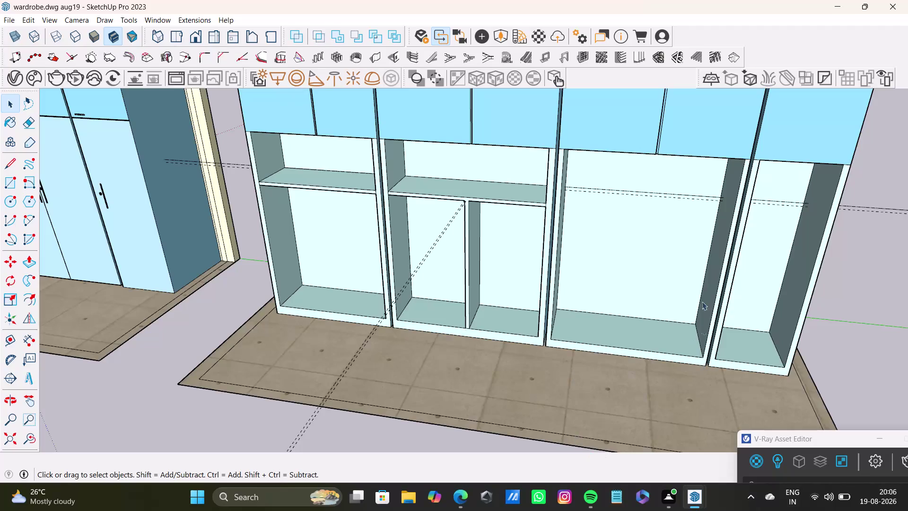
Orbit to the middle shelf and try a guide across the shelf depth.
scroll(down, 3)
middle_drag(449, 263, 451, 262)
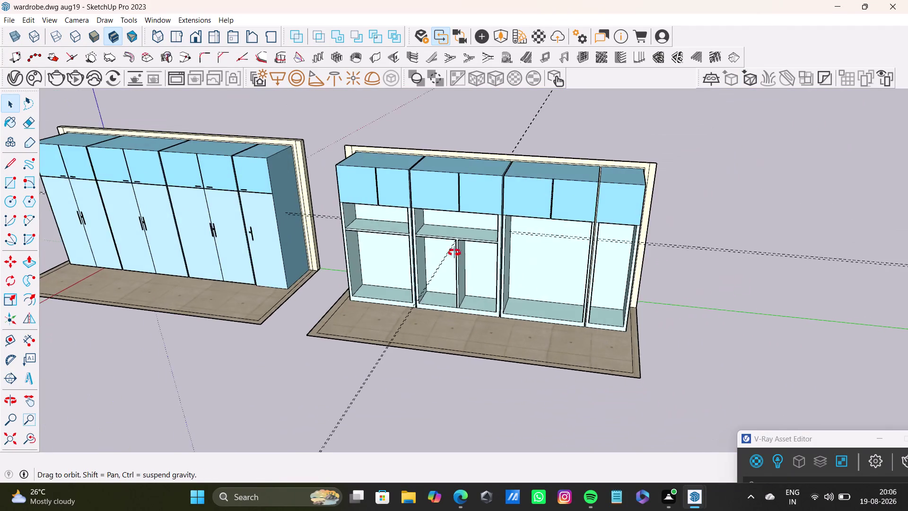
middle_drag(451, 261, 492, 161)
scroll(up, 3)
middle_drag(464, 217, 429, 356)
scroll(up, 3)
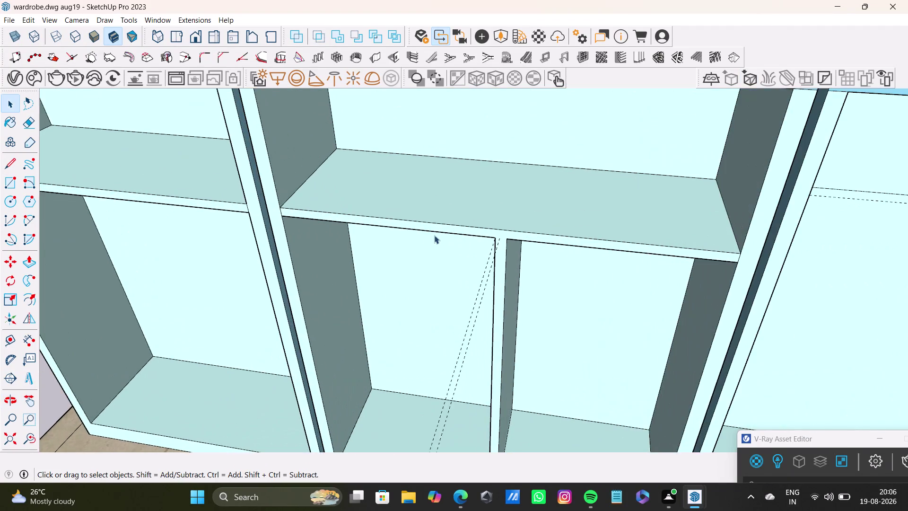
middle_drag(484, 255, 462, 276)
scroll(up, 3)
middle_drag(502, 290, 480, 282)
click(9, 341)
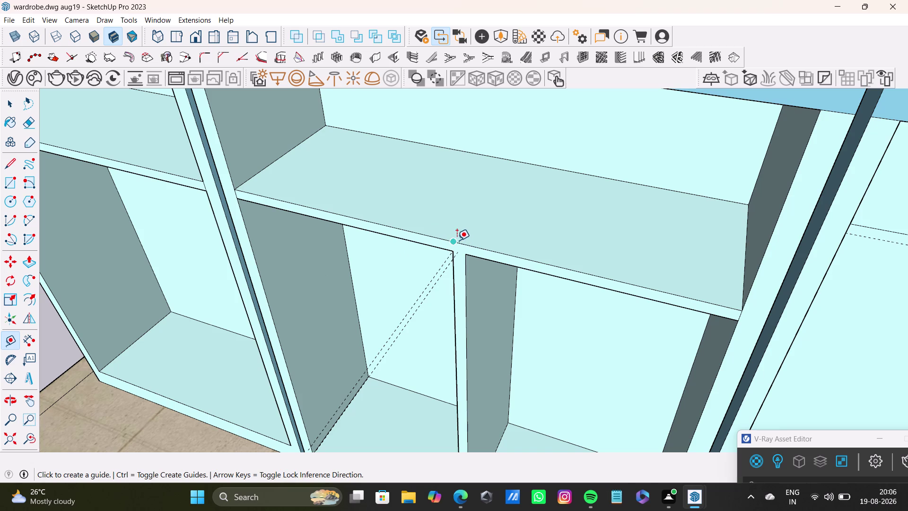
click(455, 240)
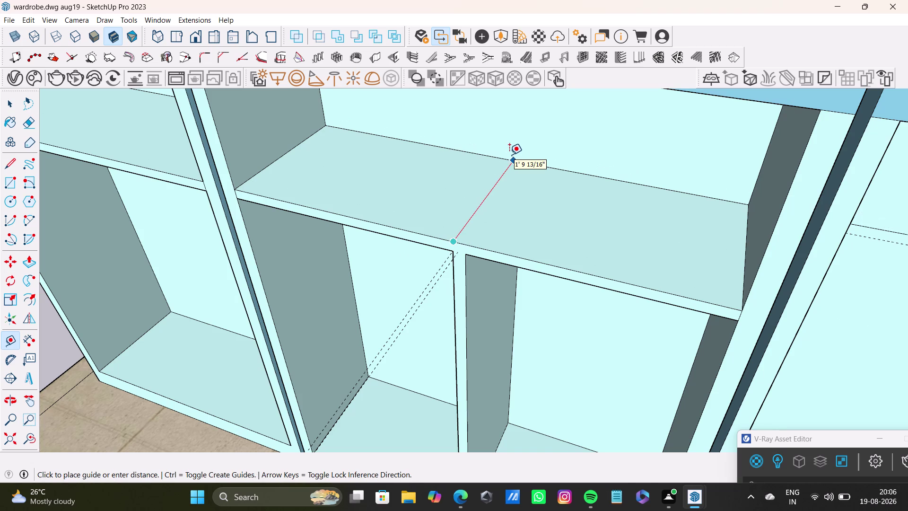
click(509, 155)
middle_drag(471, 276, 447, 166)
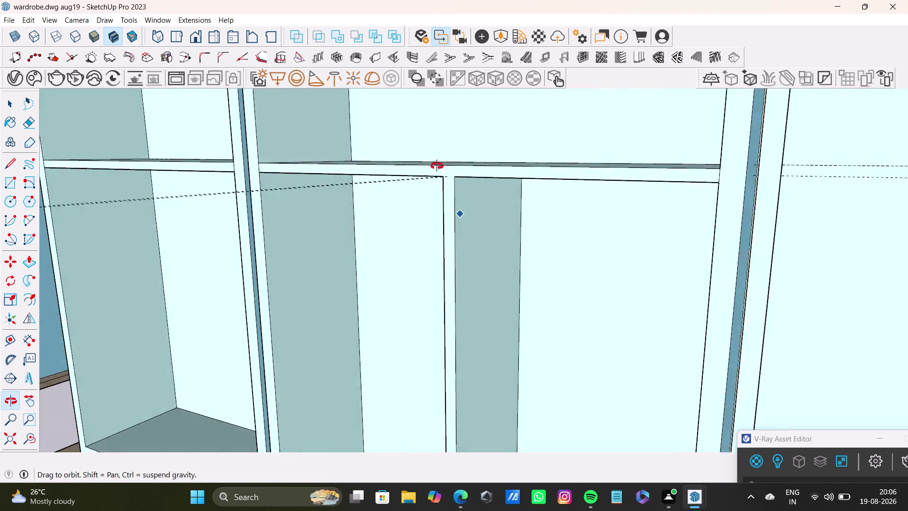
middle_drag(447, 166, 433, 235)
key(space)
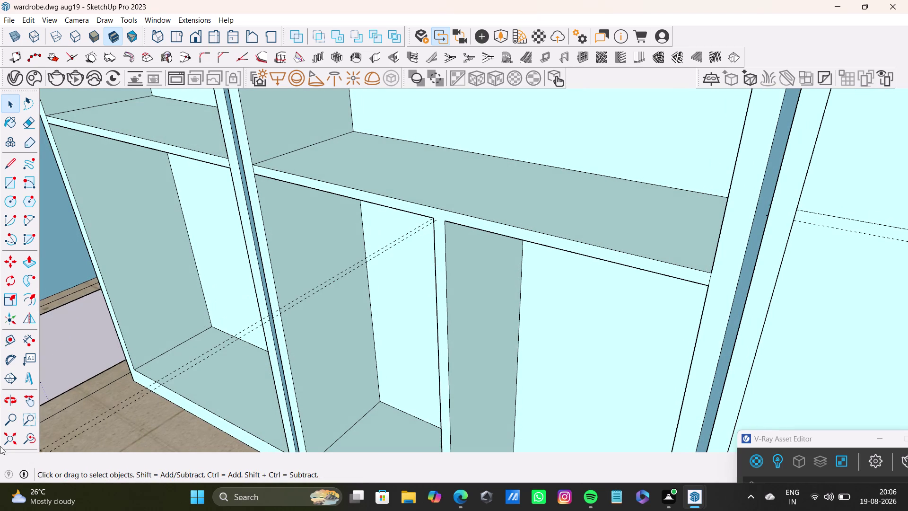
click(14, 337)
Inspect the divider-shelf joint and place a guide from the shelf edge midpoint.
scroll(up, 3)
middle_drag(477, 240, 507, 227)
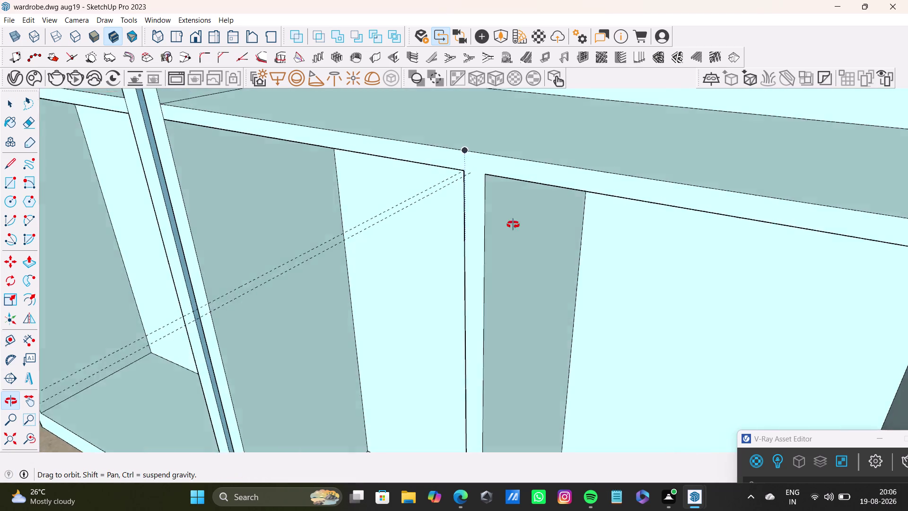
middle_drag(506, 227, 546, 363)
scroll(down, 3)
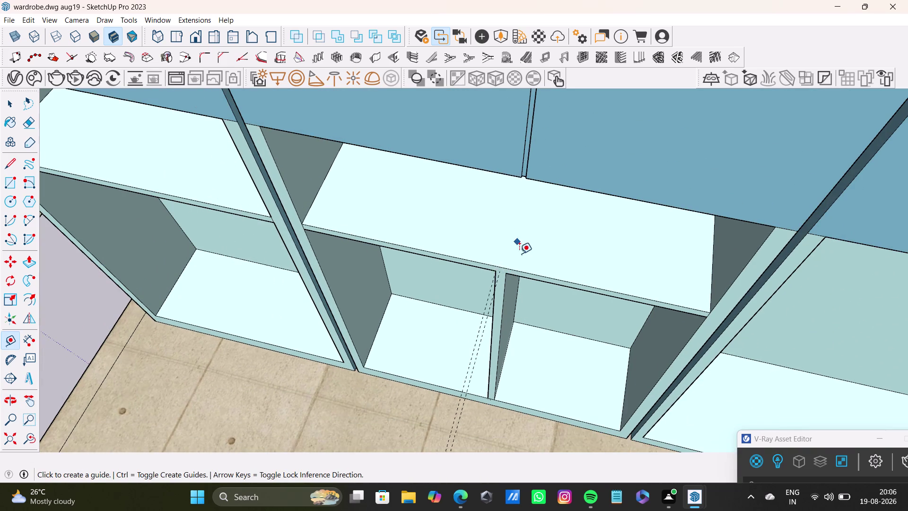
middle_drag(520, 254, 509, 163)
middle_drag(508, 163, 467, 161)
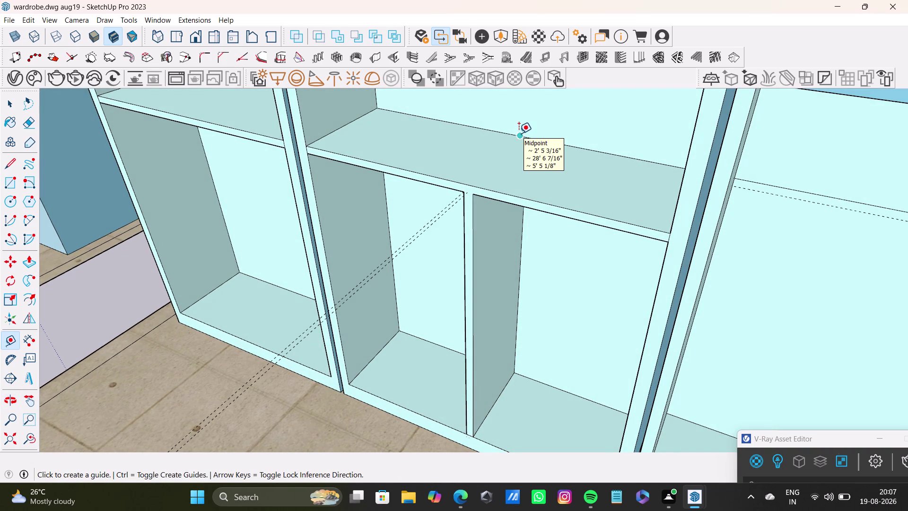
click(519, 133)
click(470, 187)
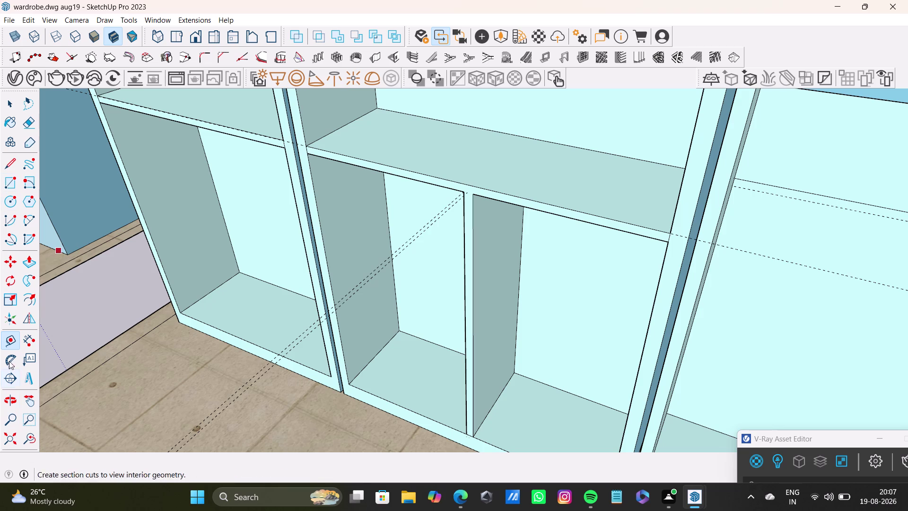
click(9, 342)
scroll(up, 3)
click(456, 186)
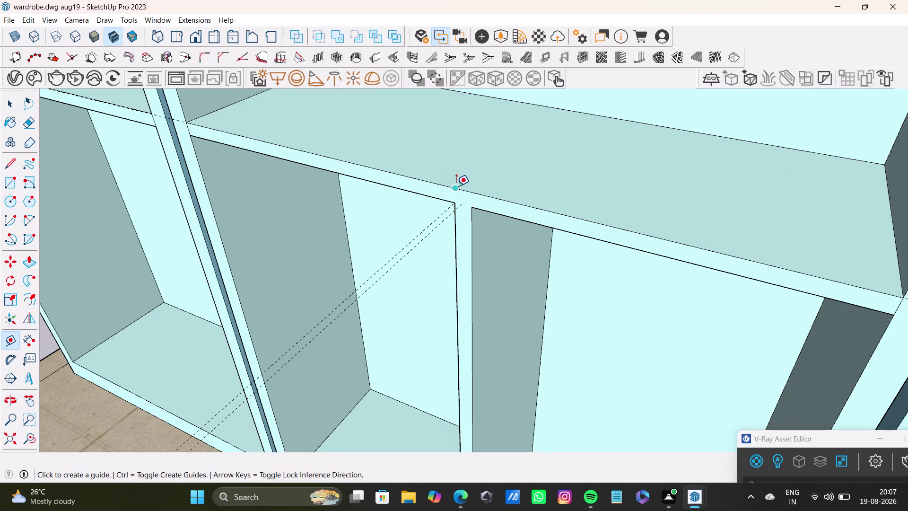
click(530, 102)
key(space)
scroll(down, 3)
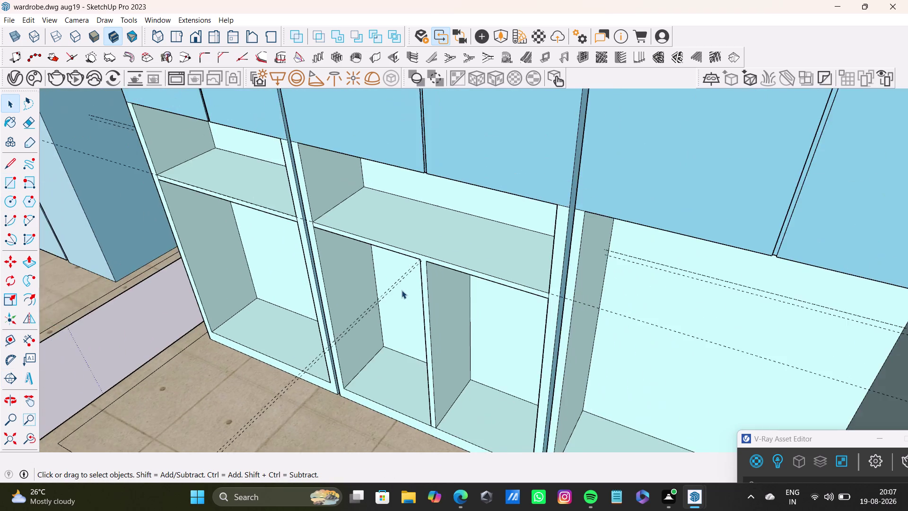
Draw a line from the divider's top across the shelf to its back edge.
middle_drag(410, 294, 514, 329)
scroll(up, 3)
middle_drag(505, 291, 445, 223)
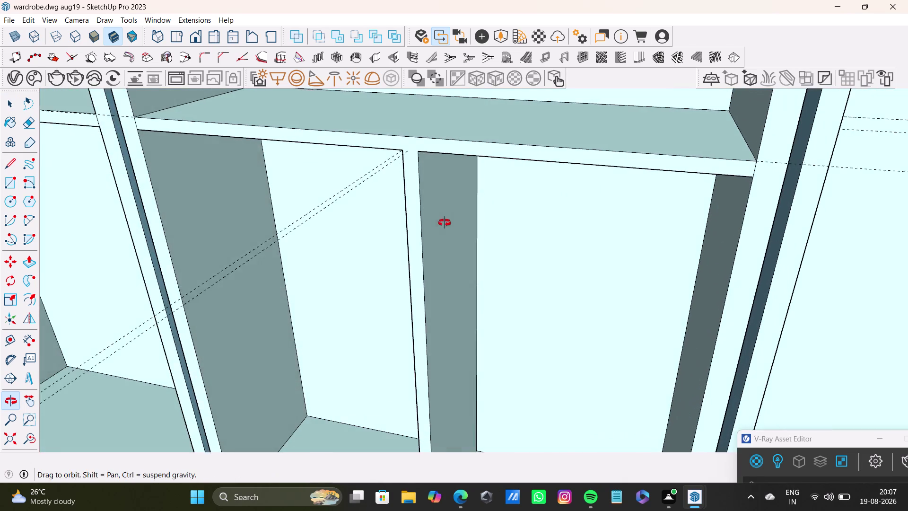
middle_drag(445, 223, 422, 227)
scroll(down, 3)
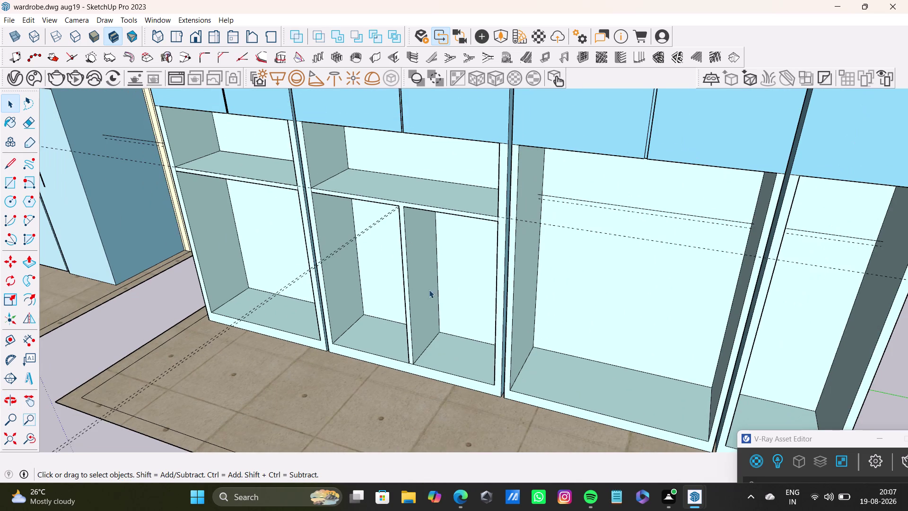
middle_drag(430, 290, 523, 290)
click(3, 162)
scroll(up, 3)
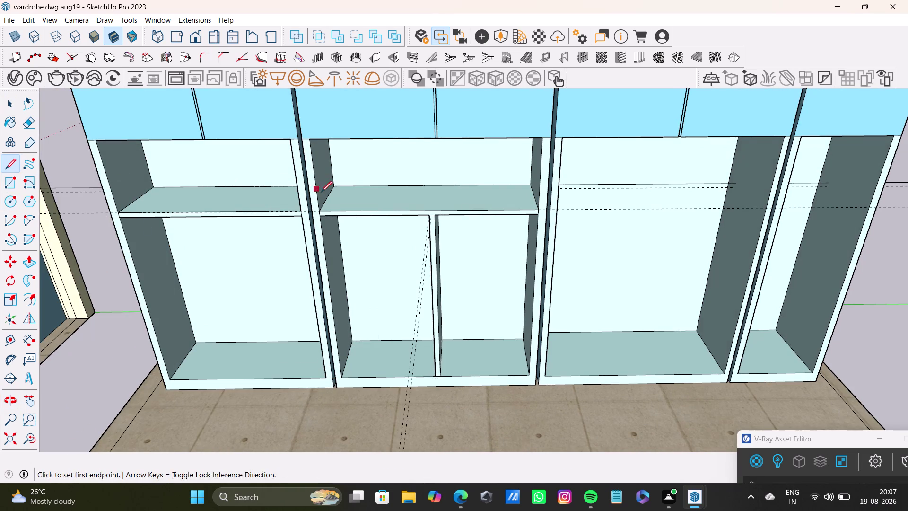
scroll(up, 3)
middle_drag(491, 236, 457, 294)
scroll(up, 3)
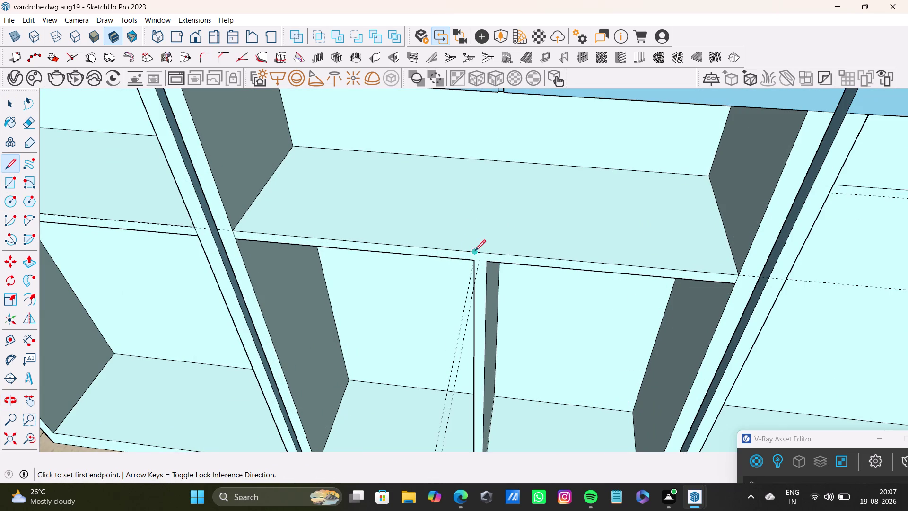
click(475, 251)
click(491, 158)
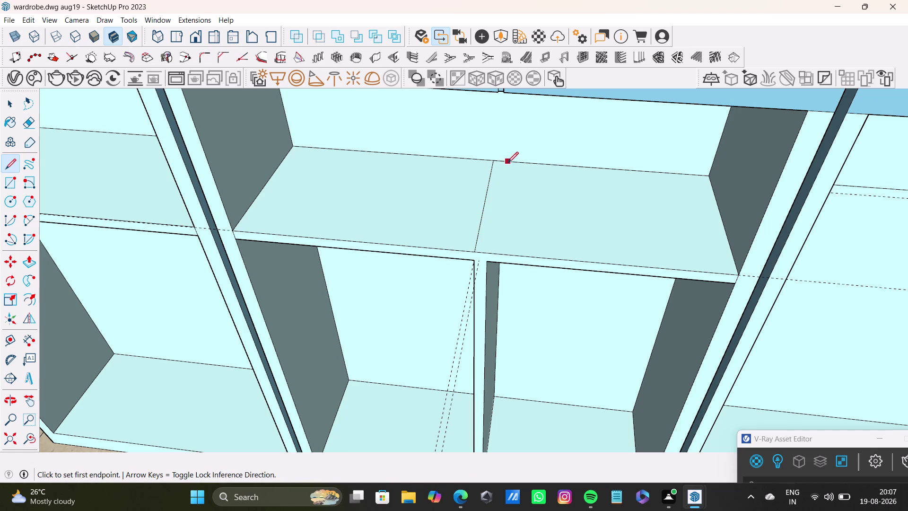
click(506, 161)
click(485, 258)
key(ctrl+z)
key(z)
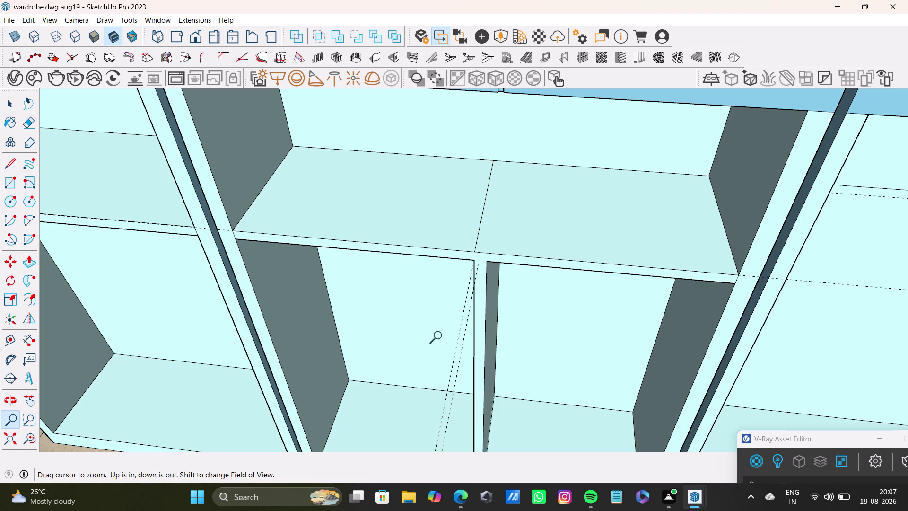
scroll(down, 3)
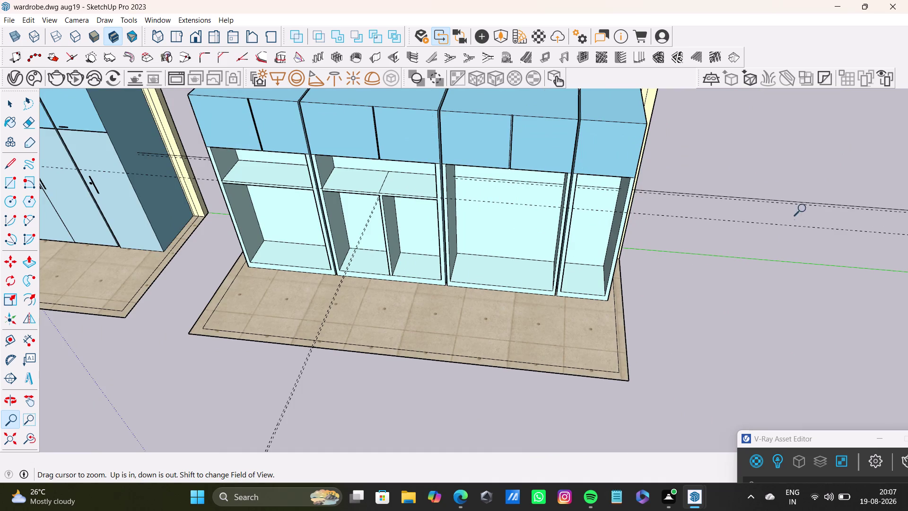
key(space)
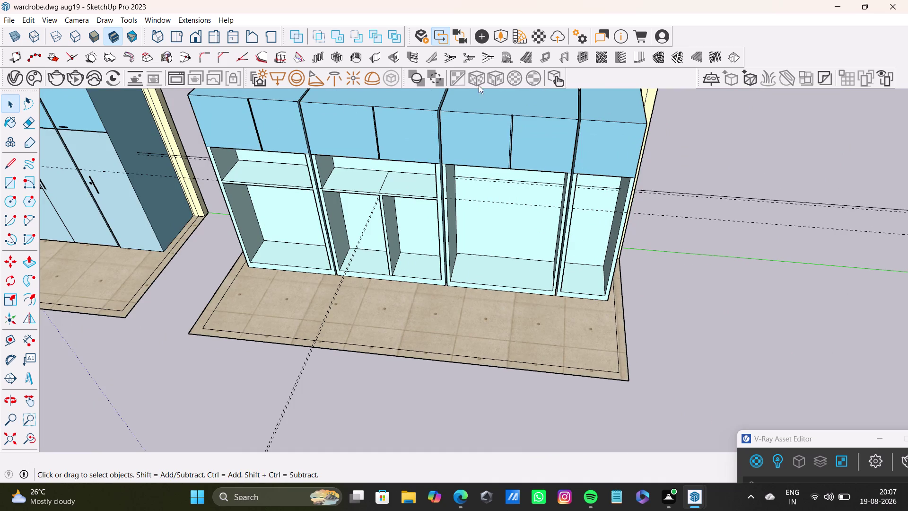
Place guides along the new shelf line and parallel to the shelf front.
click(12, 340)
scroll(up, 3)
scroll(up, 3)
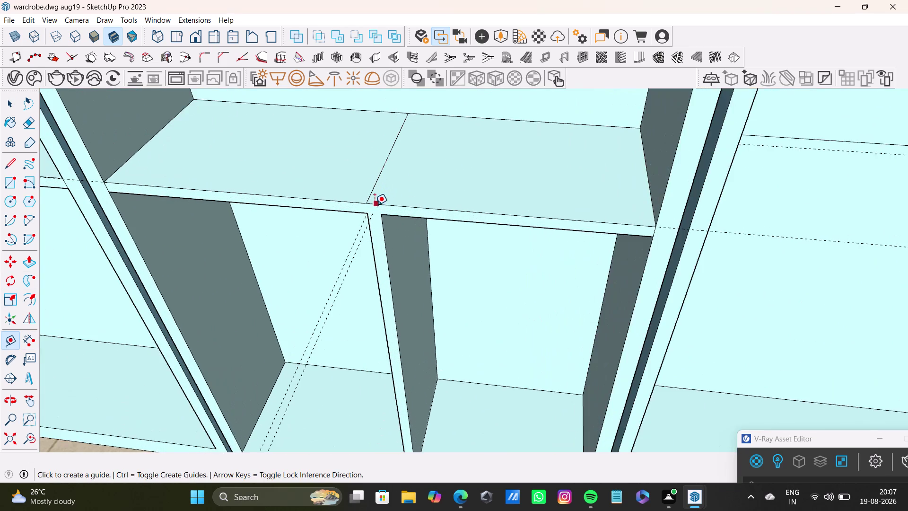
scroll(up, 3)
click(378, 203)
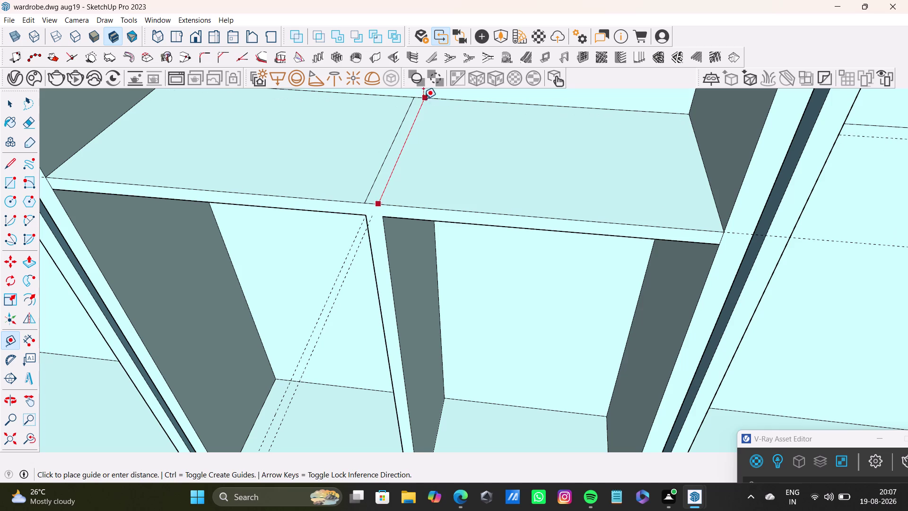
click(424, 98)
click(425, 98)
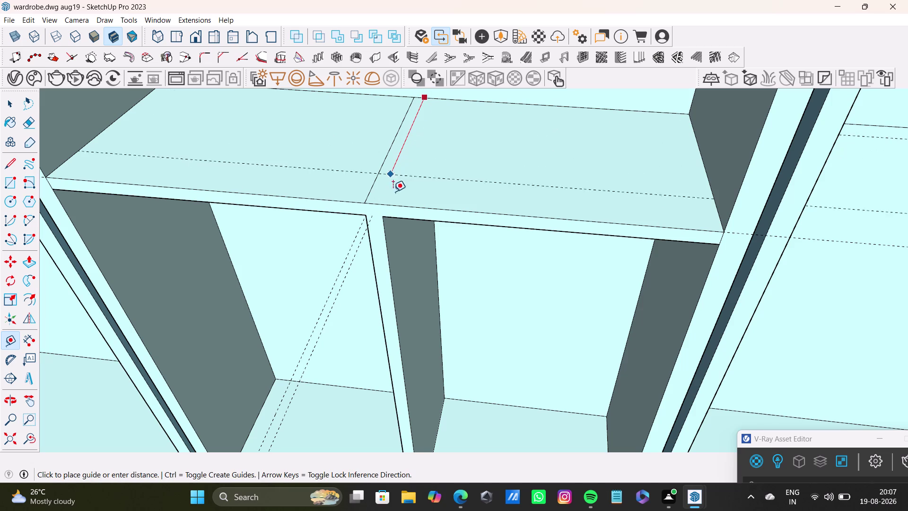
click(387, 206)
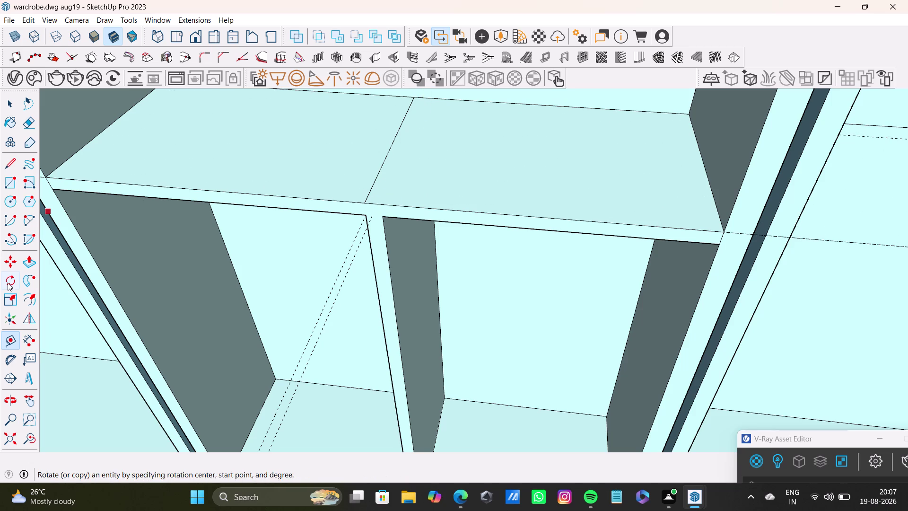
key(space)
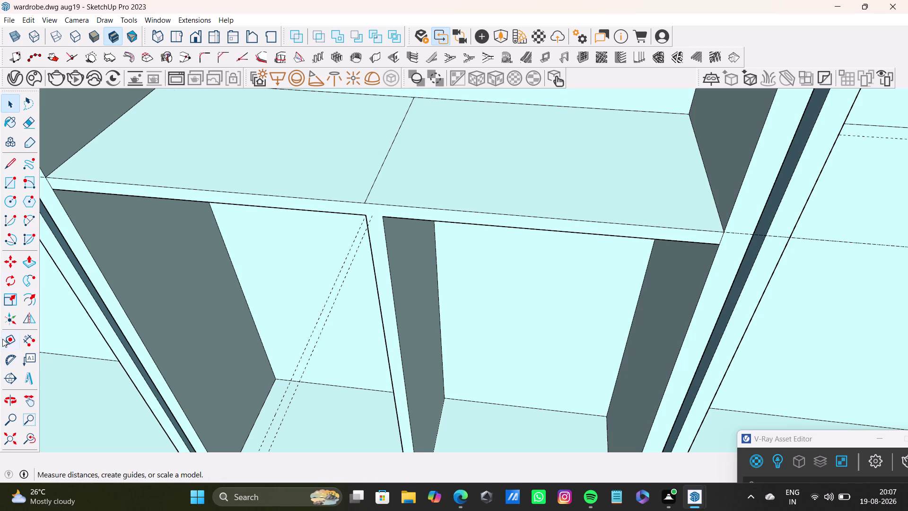
click(11, 338)
scroll(up, 3)
scroll(up, 3)
click(374, 178)
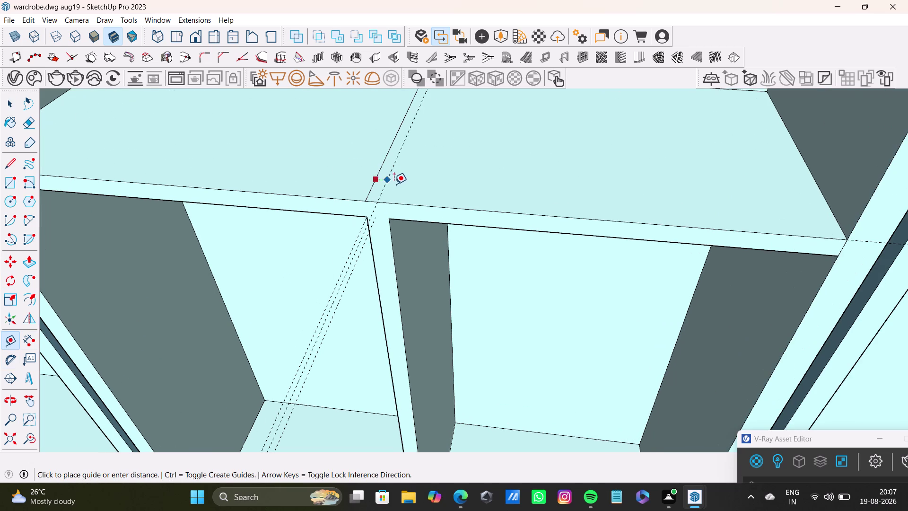
click(397, 186)
scroll(down, 3)
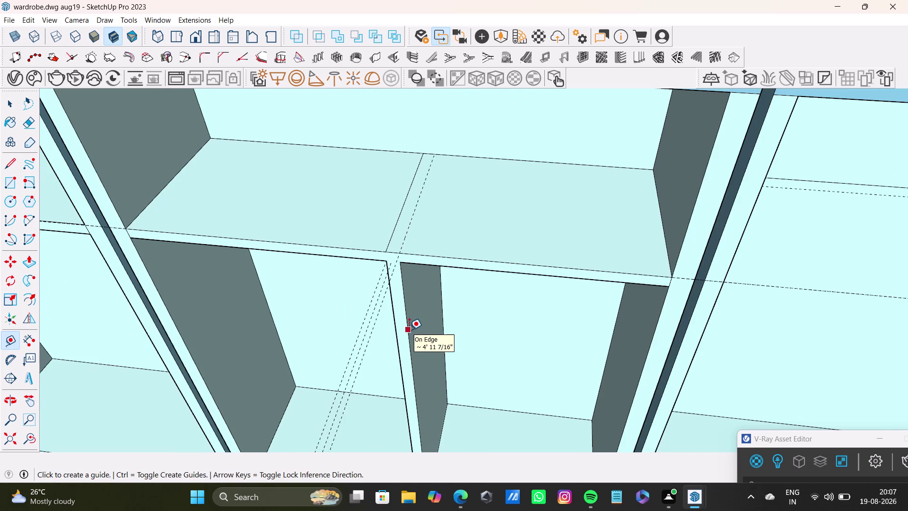
key(space)
Start the second parallel line across the shelf top.
click(8, 167)
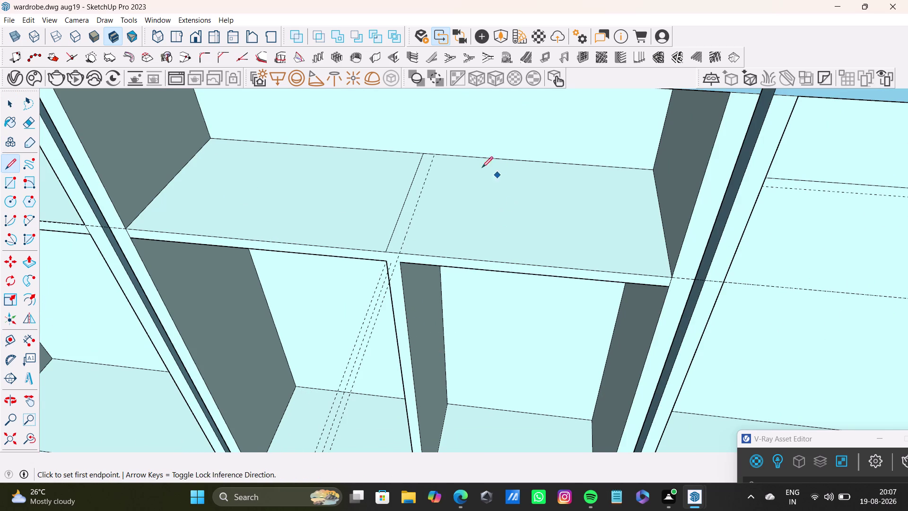
scroll(up, 3)
click(418, 144)
click(343, 339)
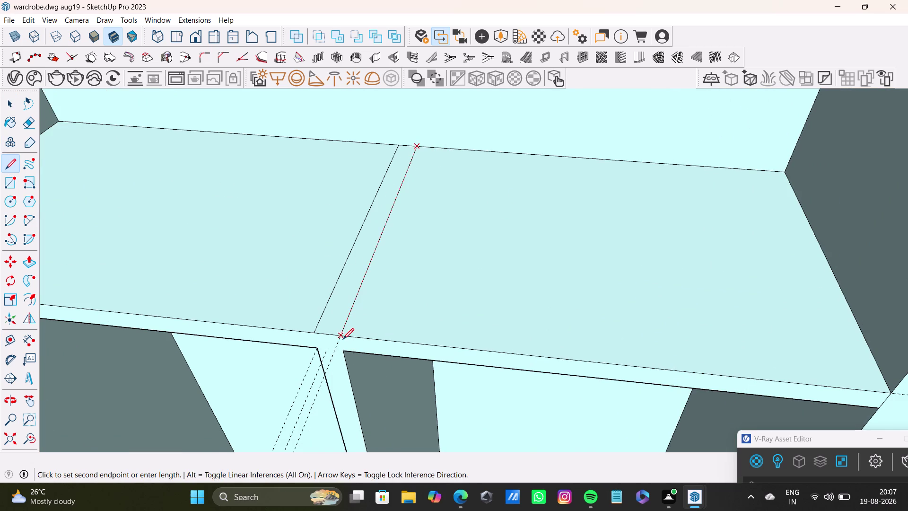
scroll(down, 3)
middle_drag(429, 374, 436, 266)
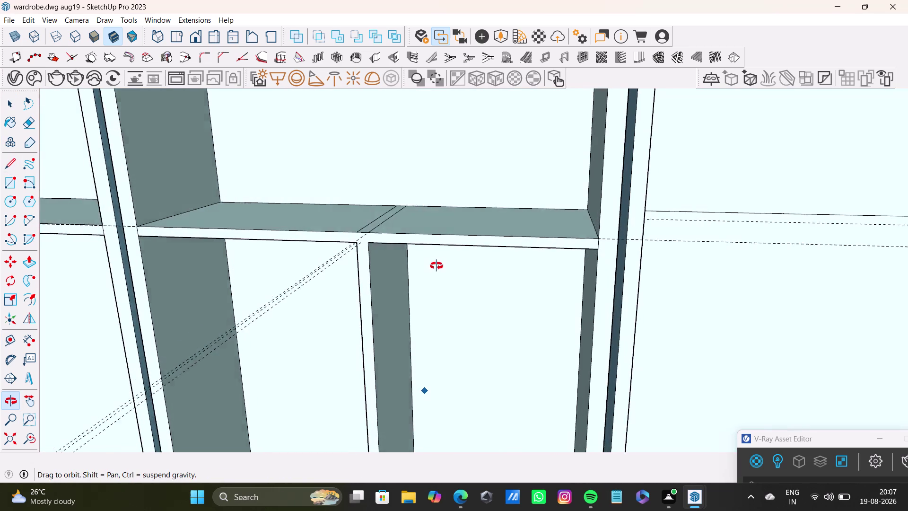
middle_drag(436, 266, 443, 270)
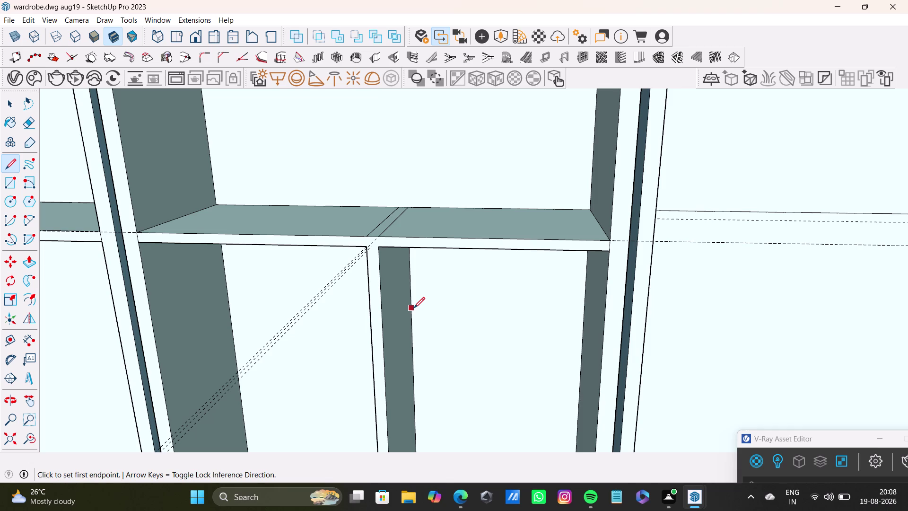
middle_drag(485, 310, 436, 412)
click(5, 341)
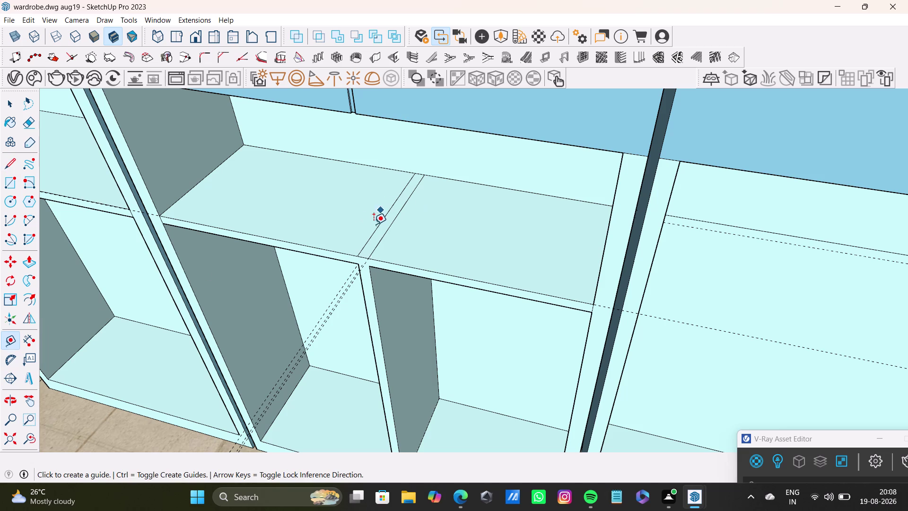
key(space)
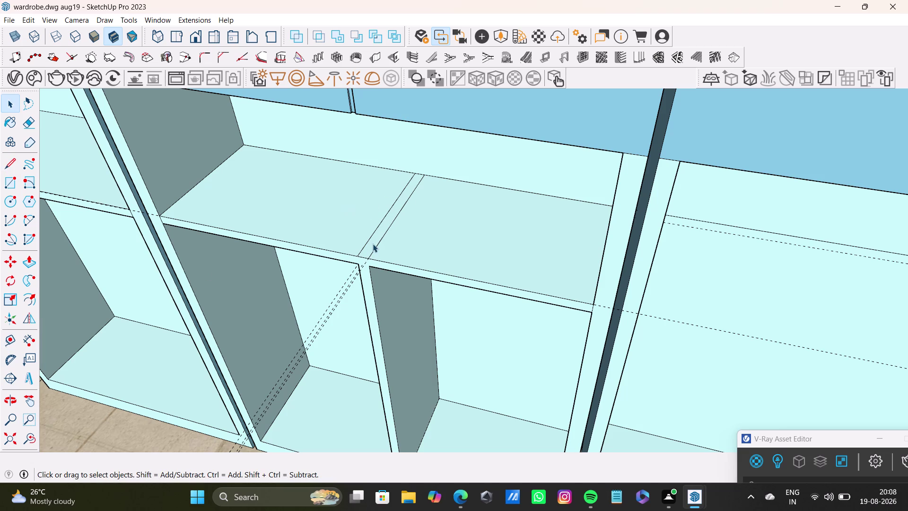
Push/Pull the marked strip up into a divider reaching the compartment top.
click(373, 244)
key(p)
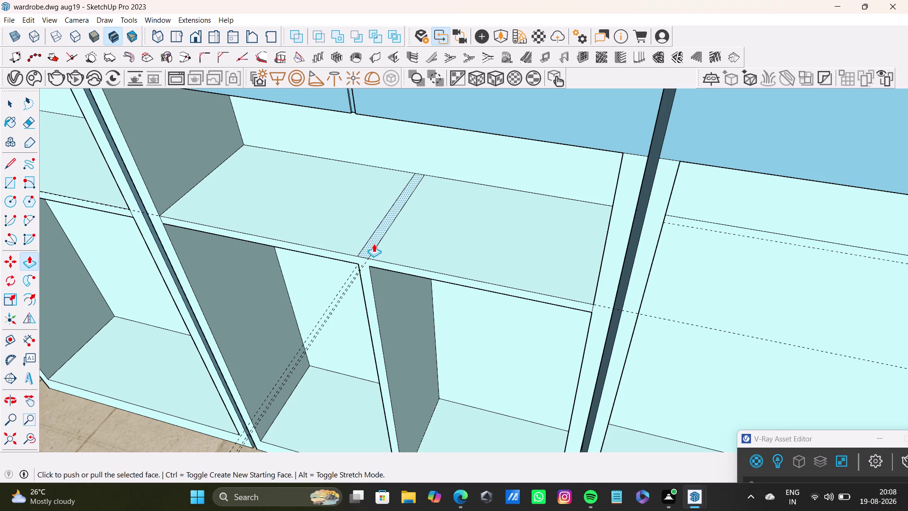
drag(375, 237, 342, 112)
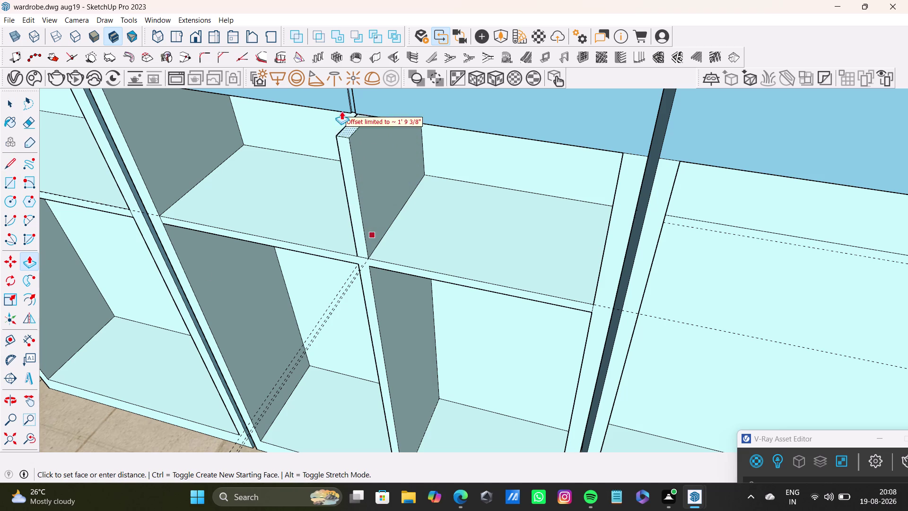
drag(343, 111, 335, 93)
middle_drag(348, 265, 417, 234)
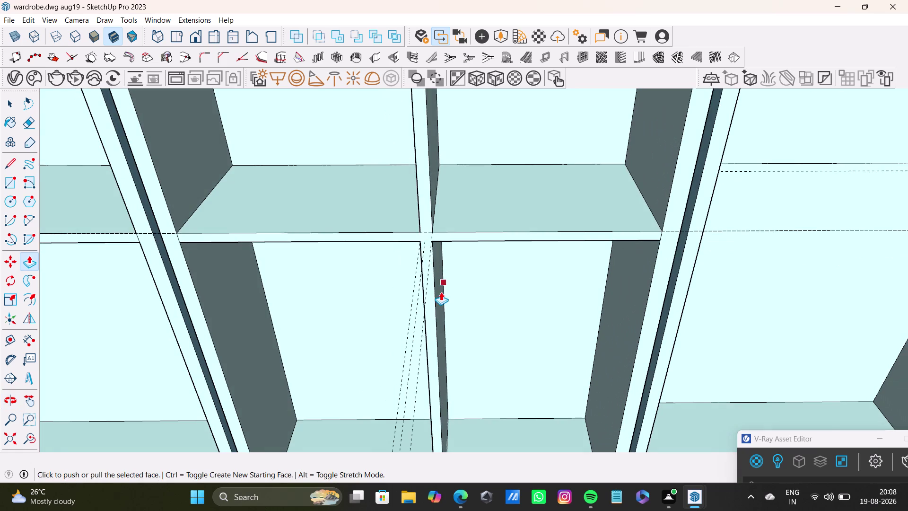
scroll(down, 3)
middle_drag(446, 298, 428, 202)
scroll(up, 3)
middle_drag(439, 228, 379, 214)
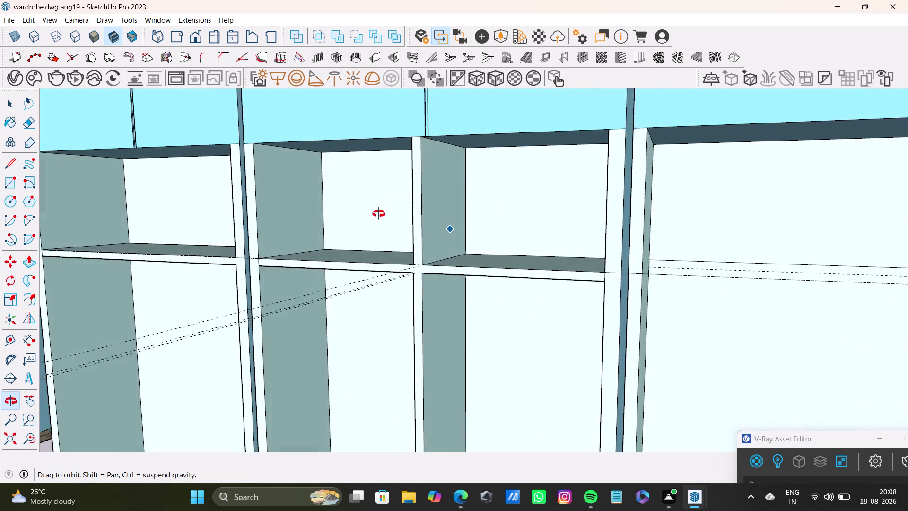
middle_drag(379, 214, 496, 253)
middle_drag(423, 246, 465, 249)
Select the divider's front face and try adjusting its depth, undoing the attempt.
key(space)
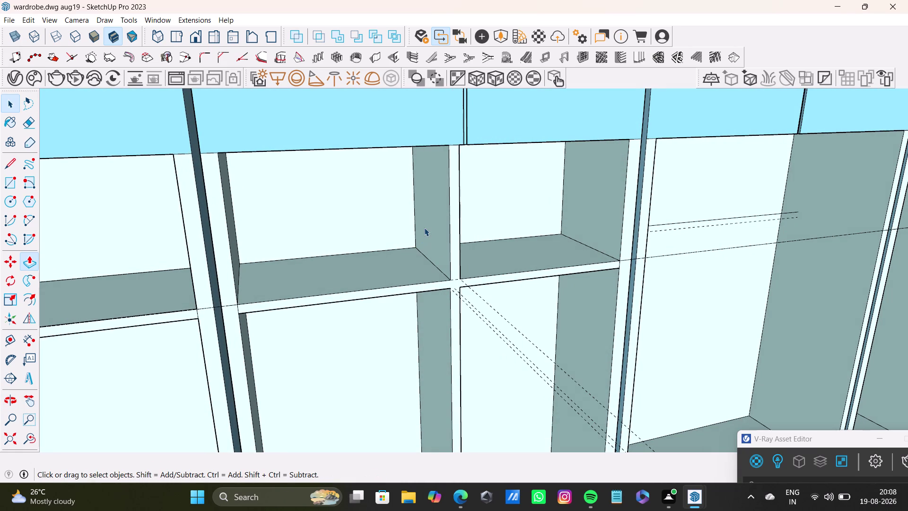
scroll(down, 3)
drag(427, 225, 439, 222)
click(430, 224)
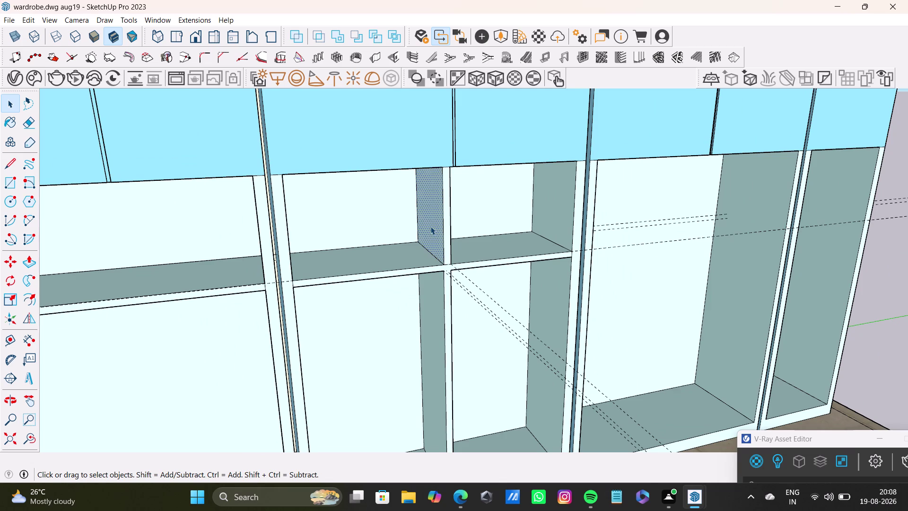
key(p)
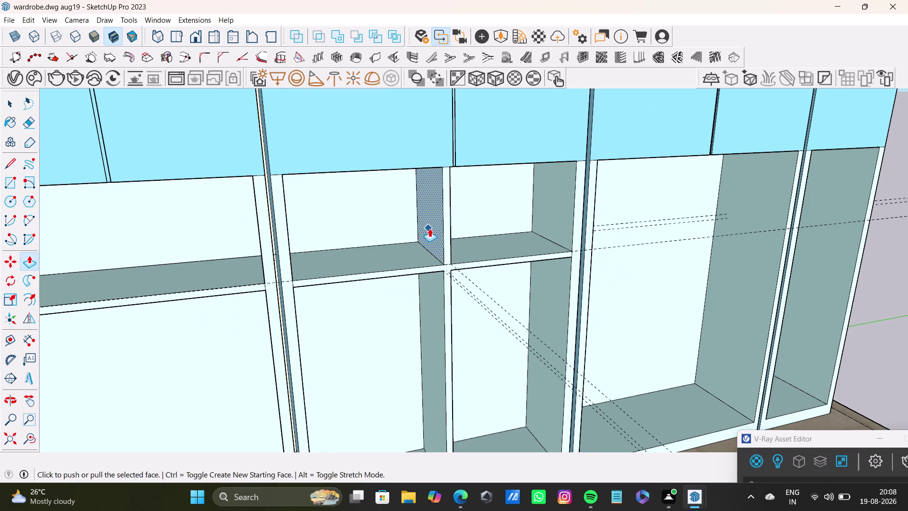
drag(434, 229, 425, 229)
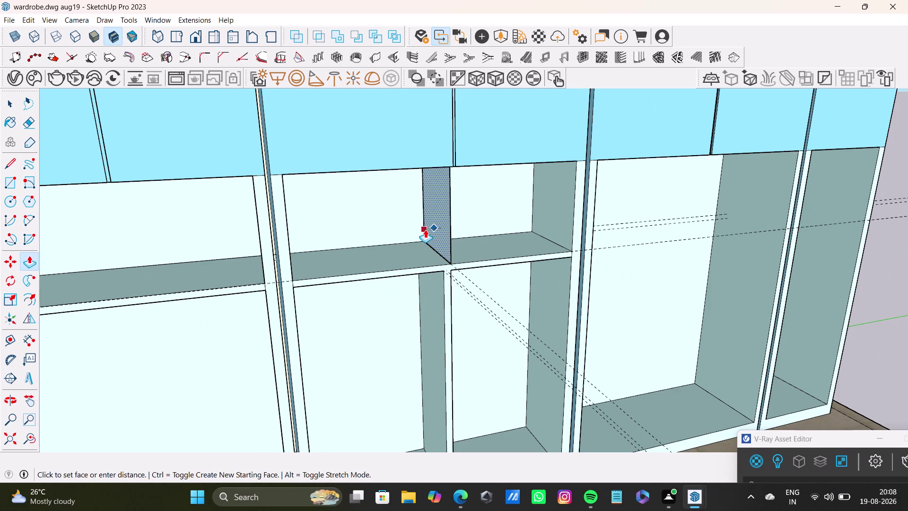
drag(425, 229, 425, 233)
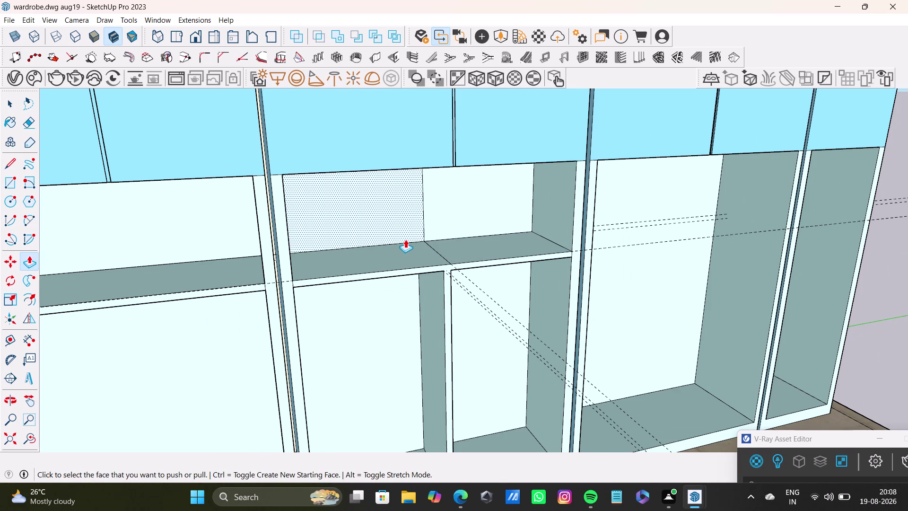
key(ctrl+z)
Push the divider front flush with the shelf edge, cabinet front and top edge.
drag(432, 213, 430, 213)
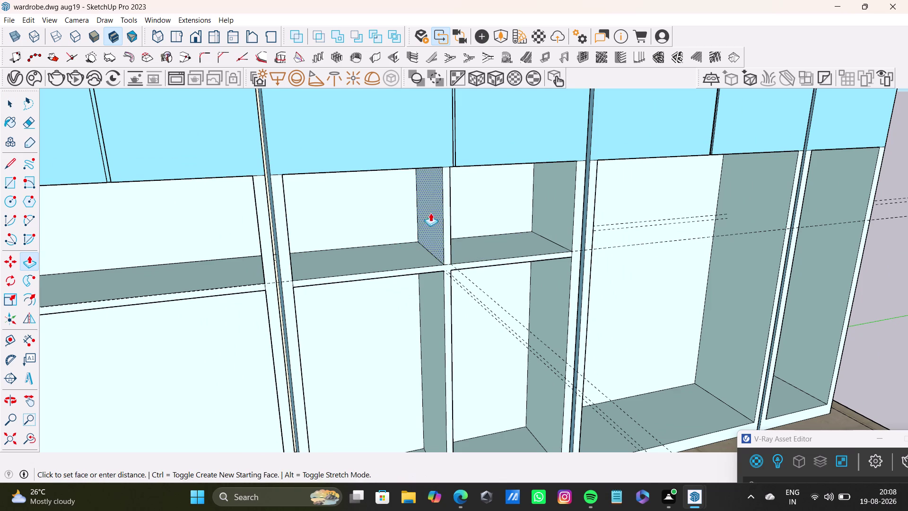
drag(430, 213, 421, 215)
middle_drag(521, 259, 407, 256)
drag(416, 204, 432, 209)
drag(412, 201, 443, 216)
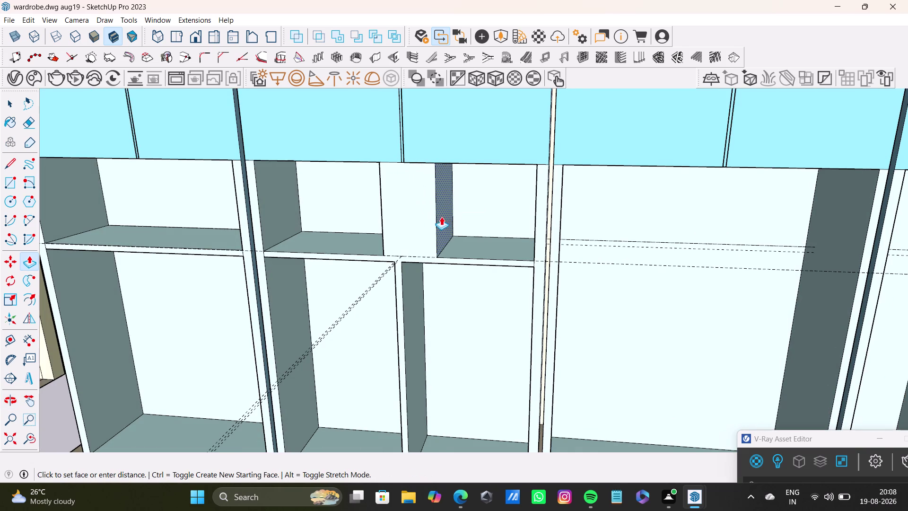
drag(443, 216, 416, 212)
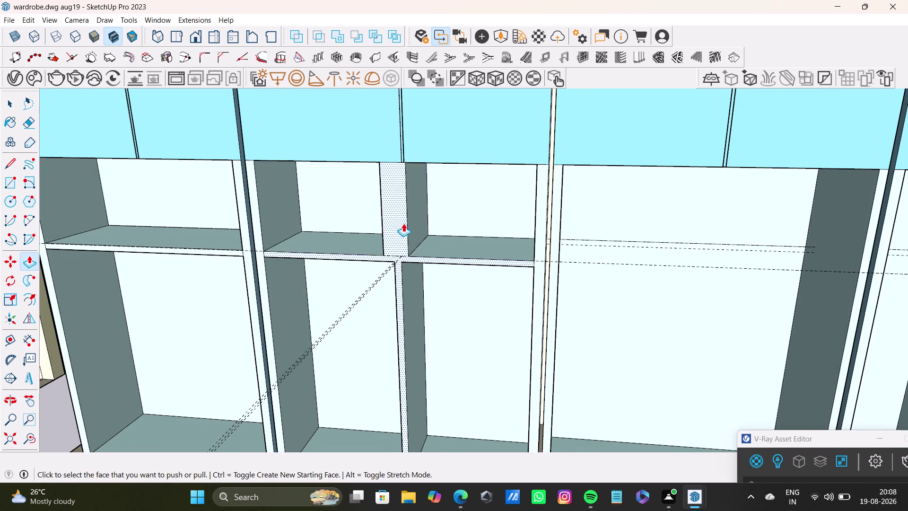
scroll(up, 3)
scroll(up, 3)
drag(414, 167, 408, 151)
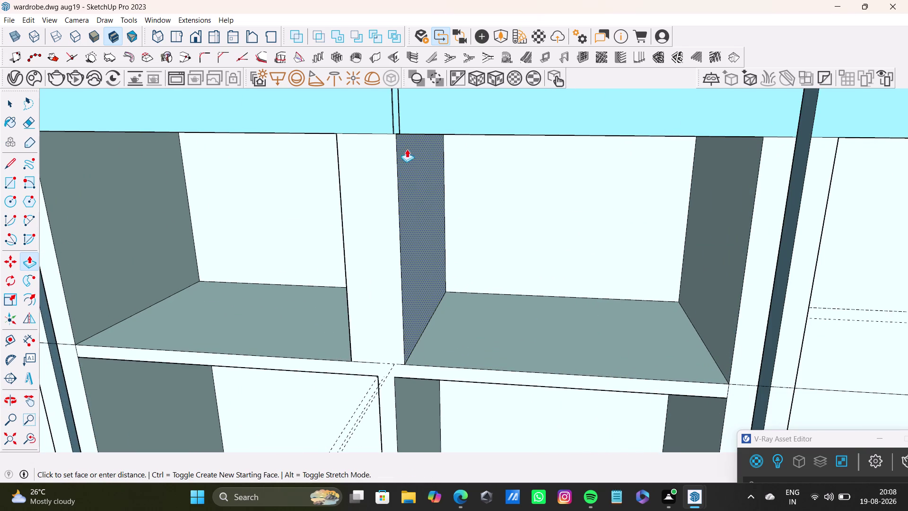
drag(407, 151, 408, 130)
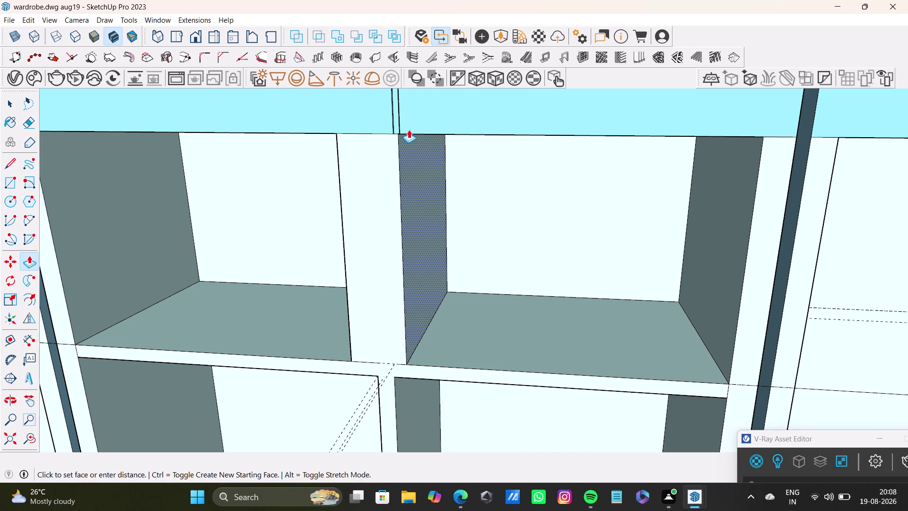
drag(409, 130, 410, 131)
Adjust the shelf face beside the divider and the lower panel's front face.
middle_drag(398, 236, 557, 251)
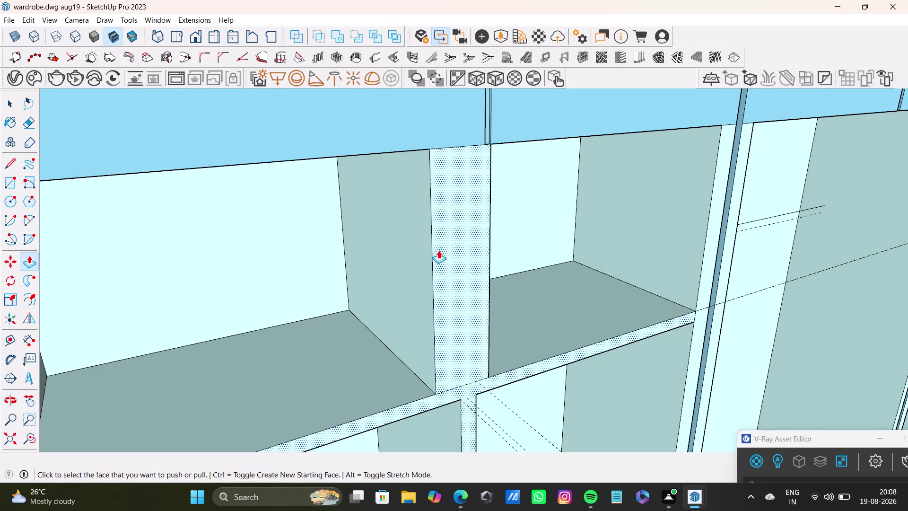
drag(415, 250, 465, 235)
scroll(down, 3)
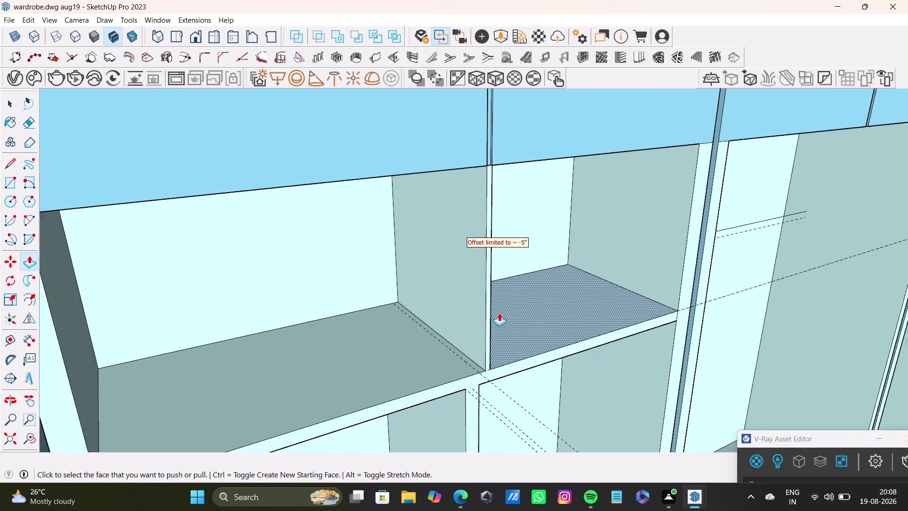
scroll(down, 3)
middle_drag(506, 325, 390, 319)
scroll(down, 3)
middle_drag(416, 358, 317, 323)
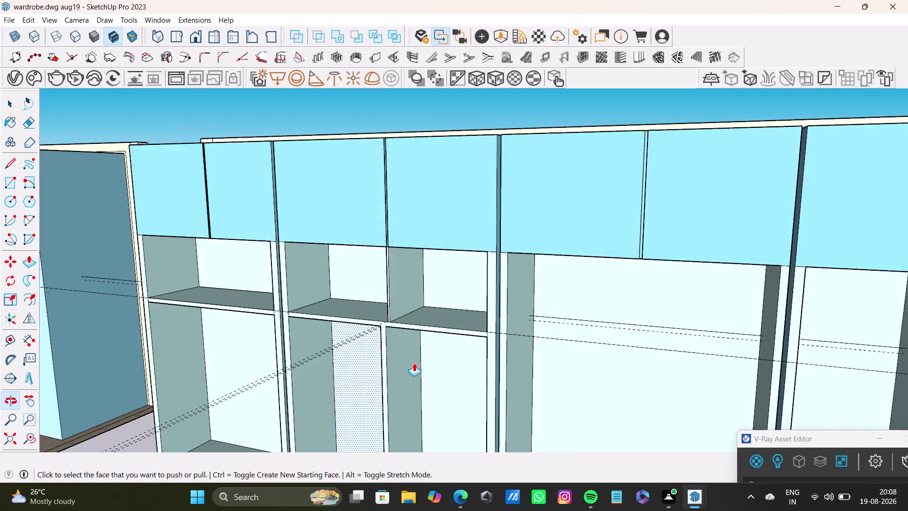
scroll(up, 3)
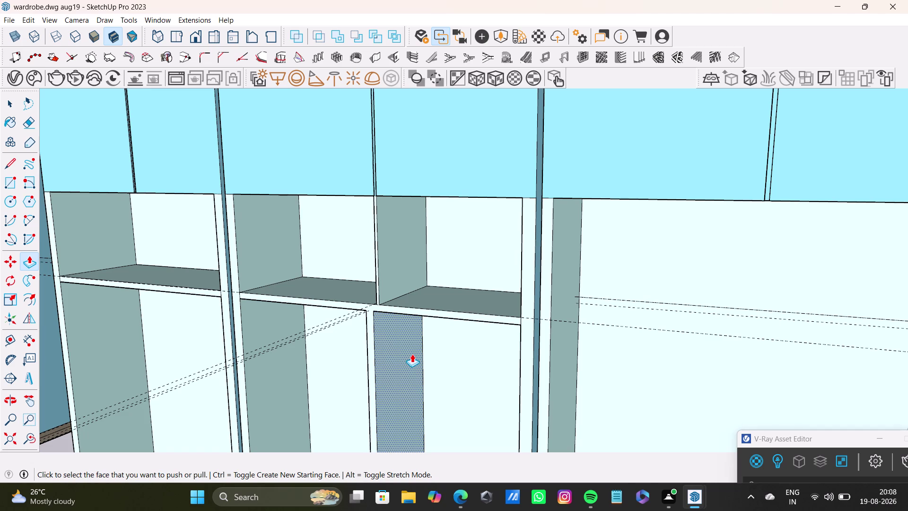
drag(390, 342, 391, 284)
Align the divider's lower edge with the shelf, then view the whole wardrobe.
middle_drag(373, 379, 474, 376)
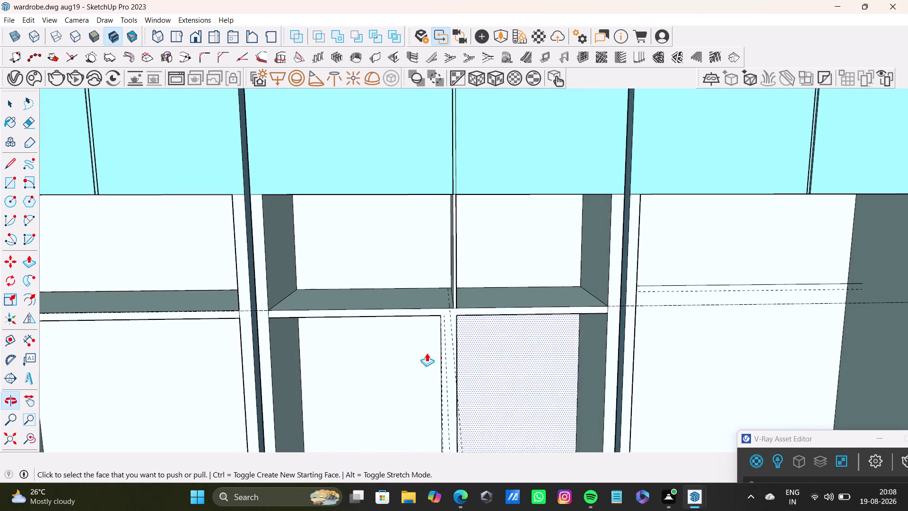
middle_drag(425, 363, 465, 367)
drag(434, 353, 454, 291)
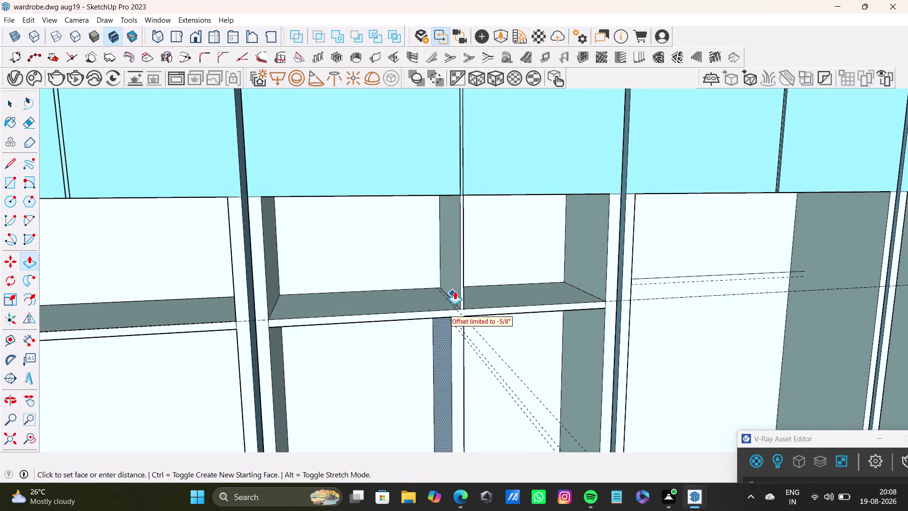
drag(453, 292, 462, 287)
drag(442, 358, 454, 293)
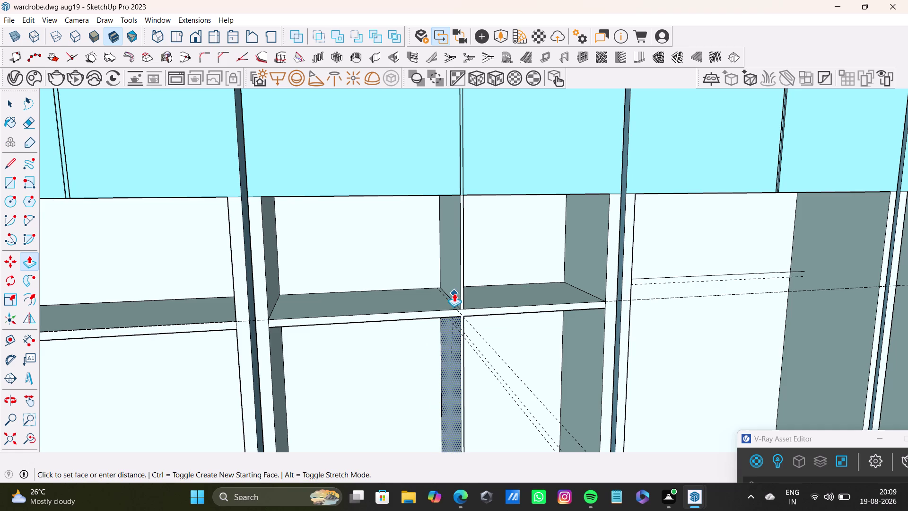
drag(454, 293, 454, 291)
scroll(down, 3)
middle_drag(445, 375, 333, 367)
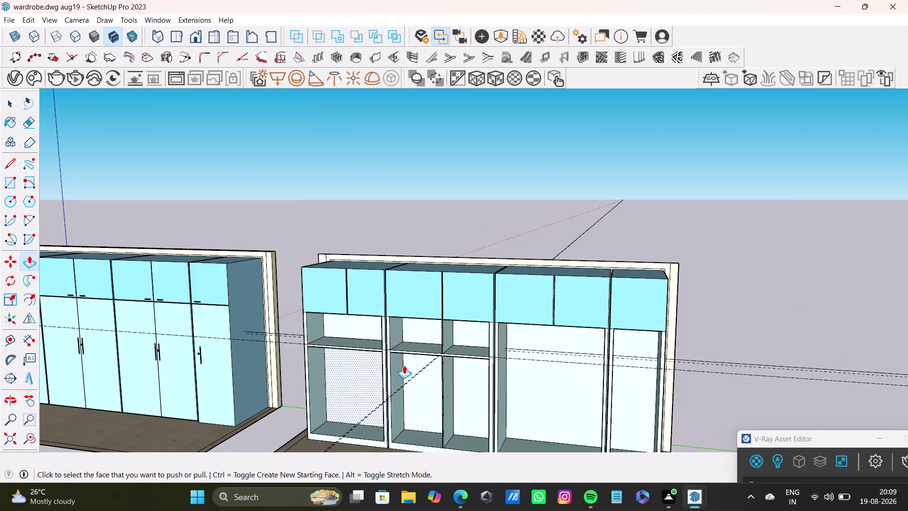
Push/Pull the left shelf face down flush with the right shelf, then return to Select.
scroll(down, 3)
scroll(down, 3)
scroll(up, 3)
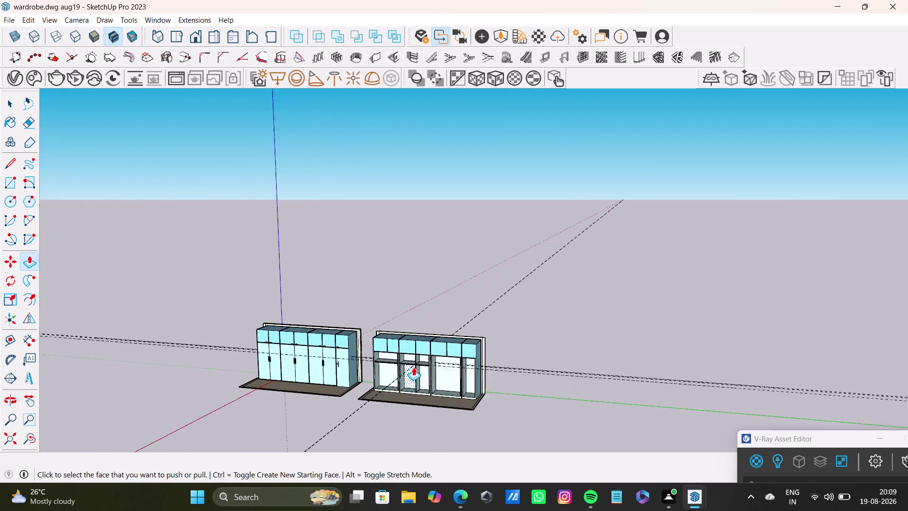
scroll(up, 3)
middle_drag(417, 379, 471, 310)
scroll(up, 3)
middle_drag(458, 314, 432, 353)
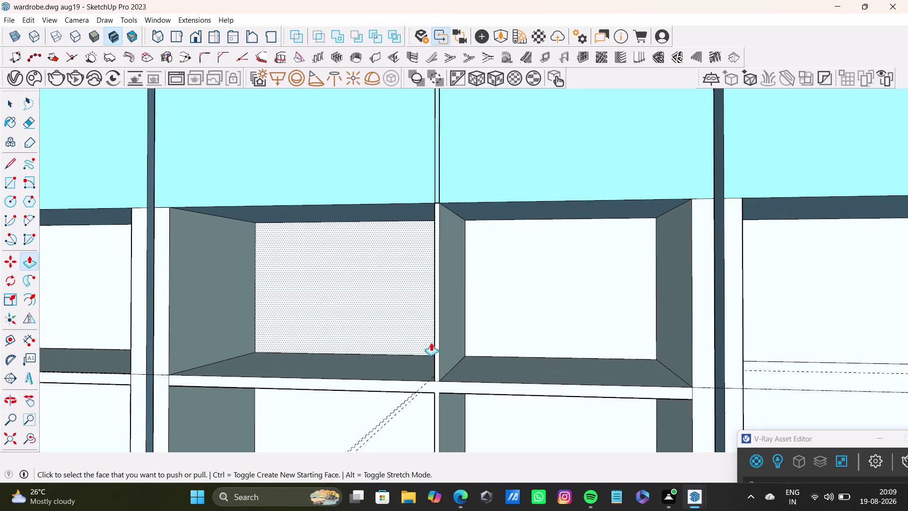
click(339, 363)
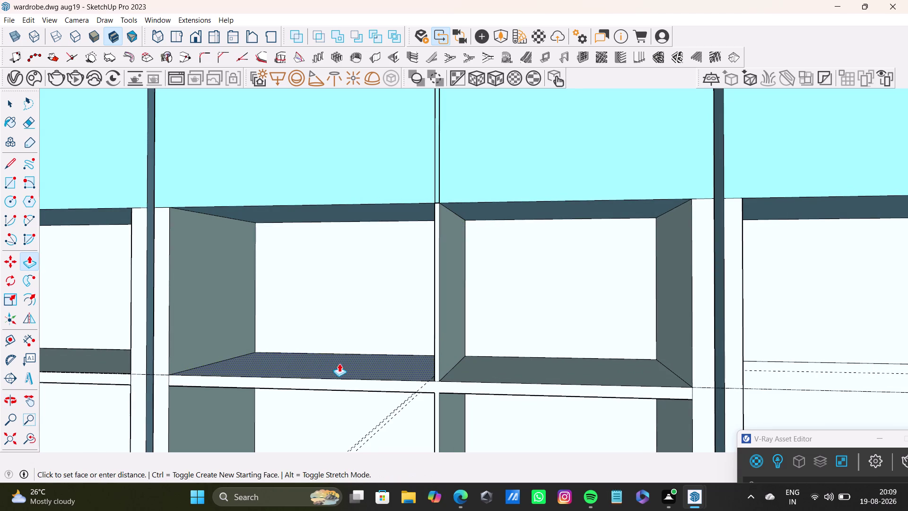
click(515, 369)
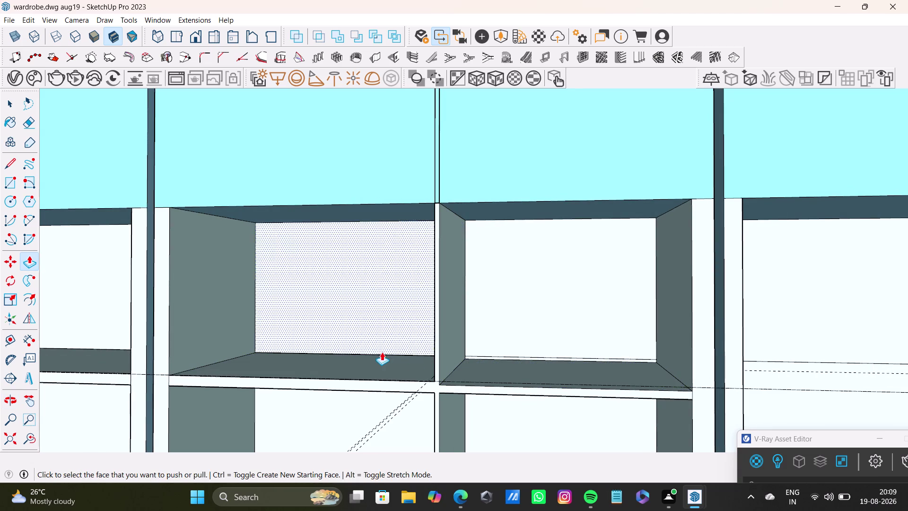
drag(387, 358, 442, 371)
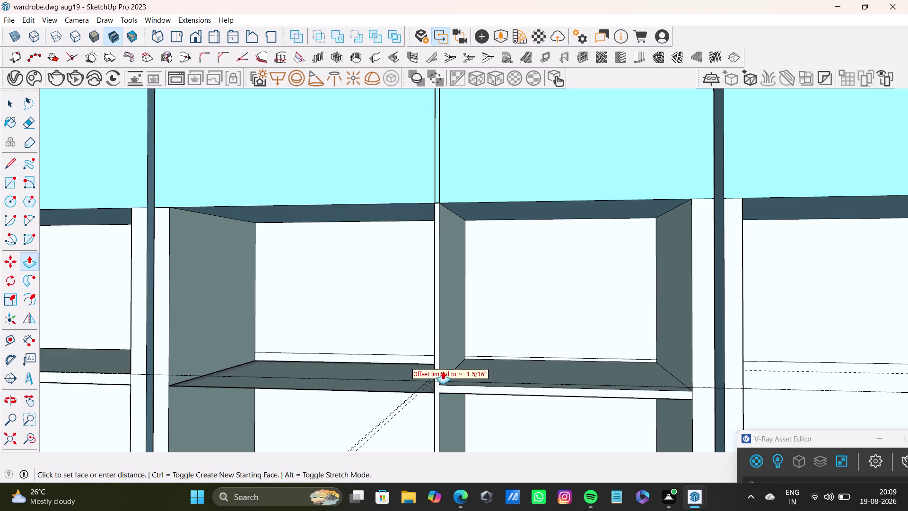
drag(442, 371, 455, 374)
scroll(down, 3)
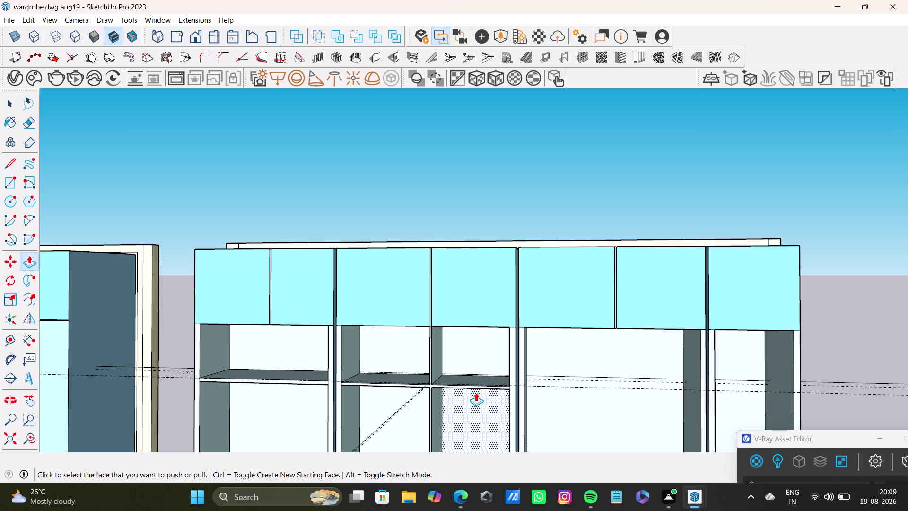
key(space)
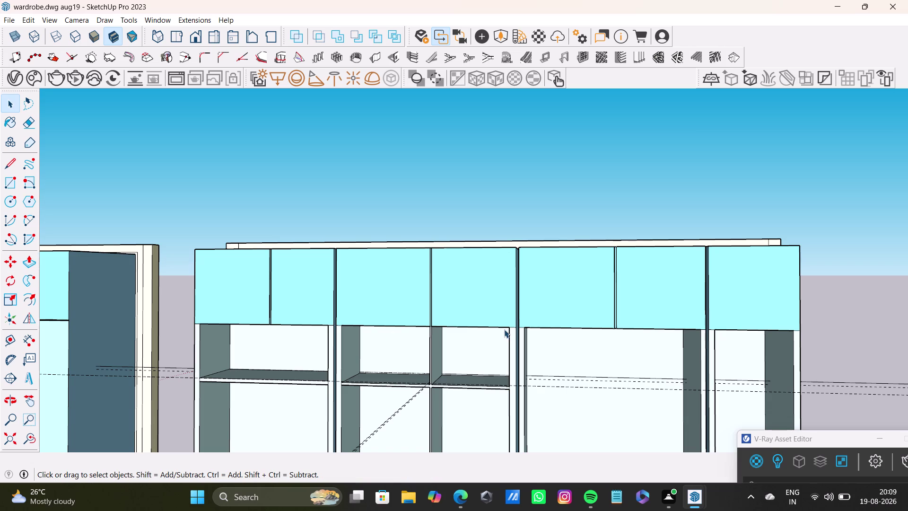
scroll(down, 3)
middle_drag(447, 394, 444, 481)
scroll(up, 3)
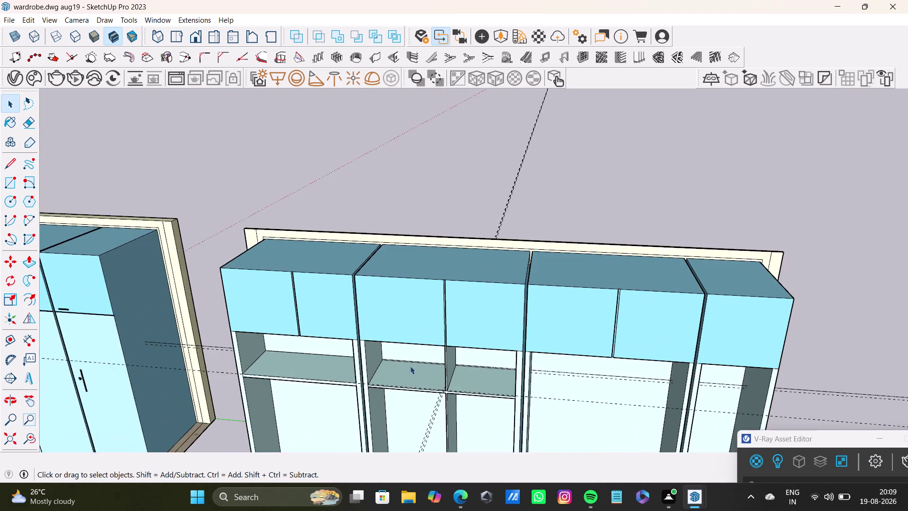
scroll(up, 3)
middle_drag(409, 372, 394, 262)
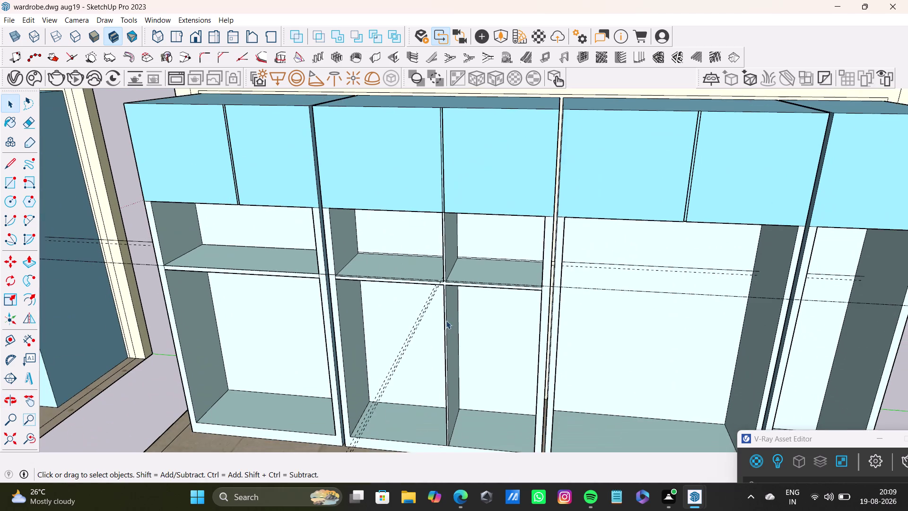
middle_drag(448, 320, 454, 381)
scroll(up, 3)
scroll(up, 3)
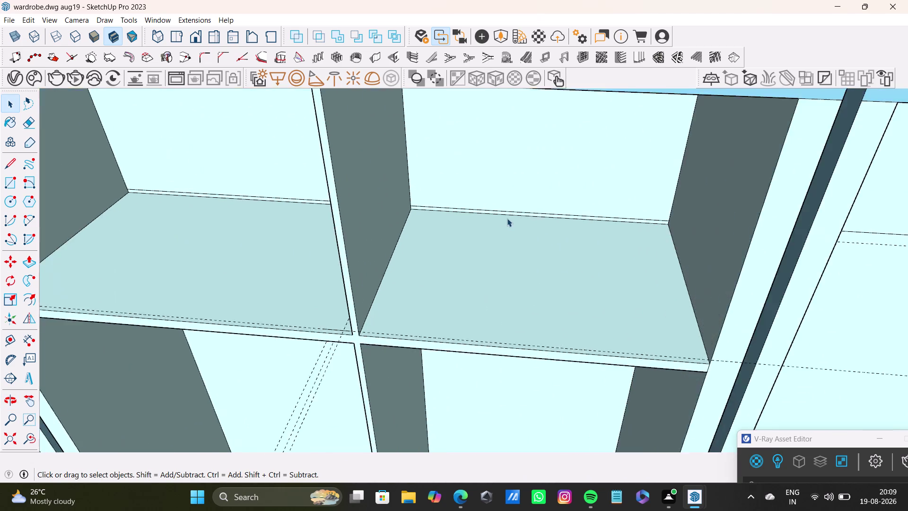
scroll(up, 3)
click(514, 207)
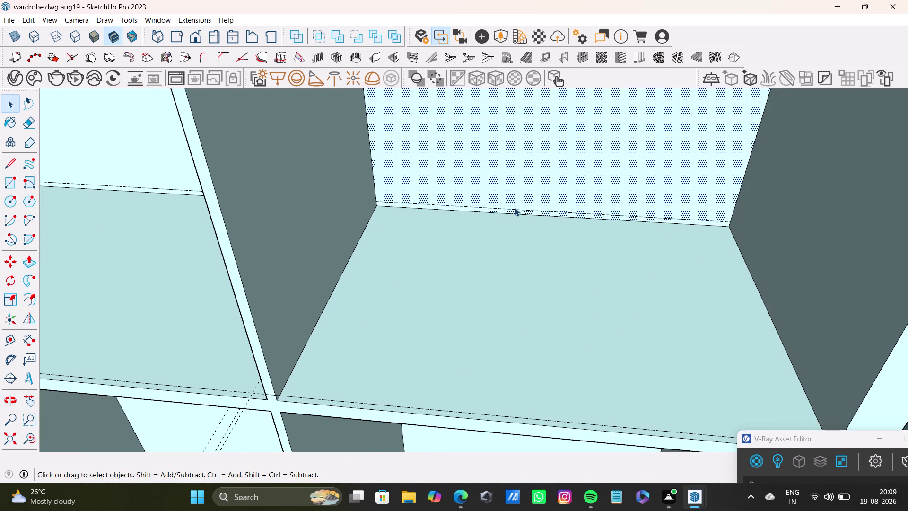
click(517, 208)
click(517, 208)
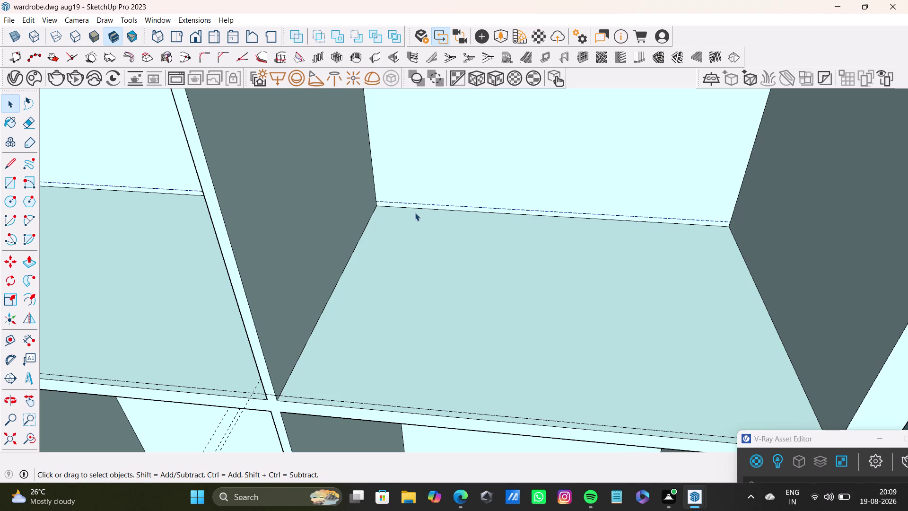
key(Delete)
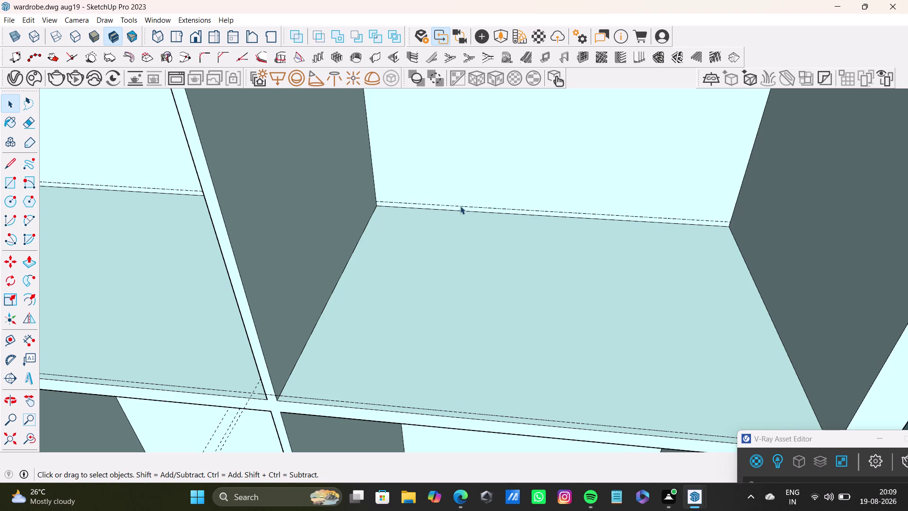
click(463, 205)
key(Delete)
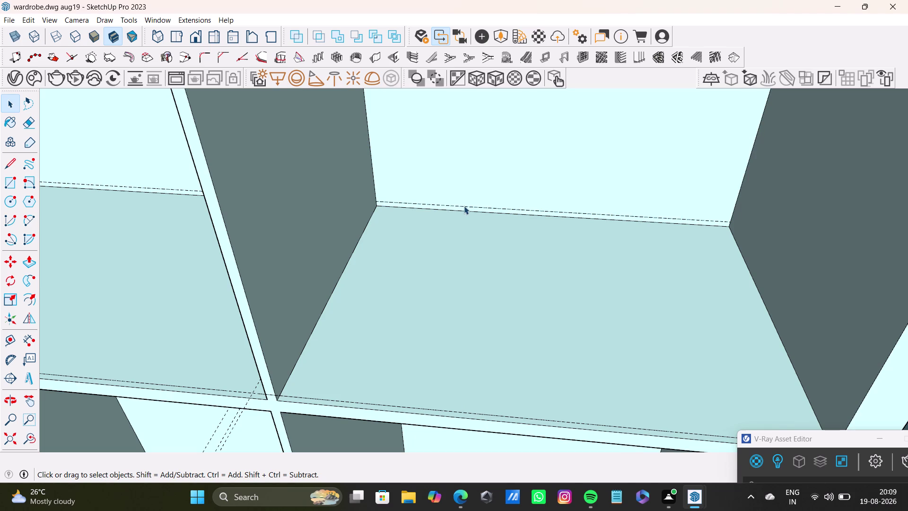
scroll(up, 3)
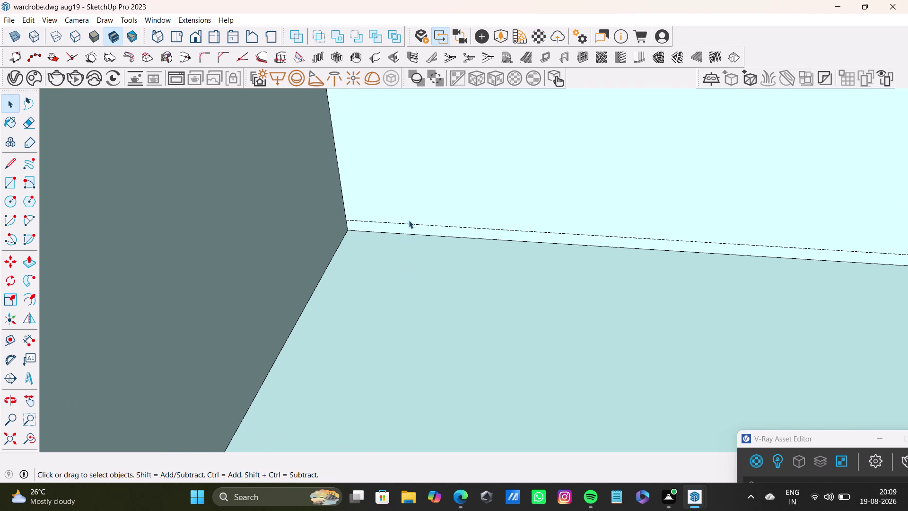
click(423, 226)
scroll(down, 3)
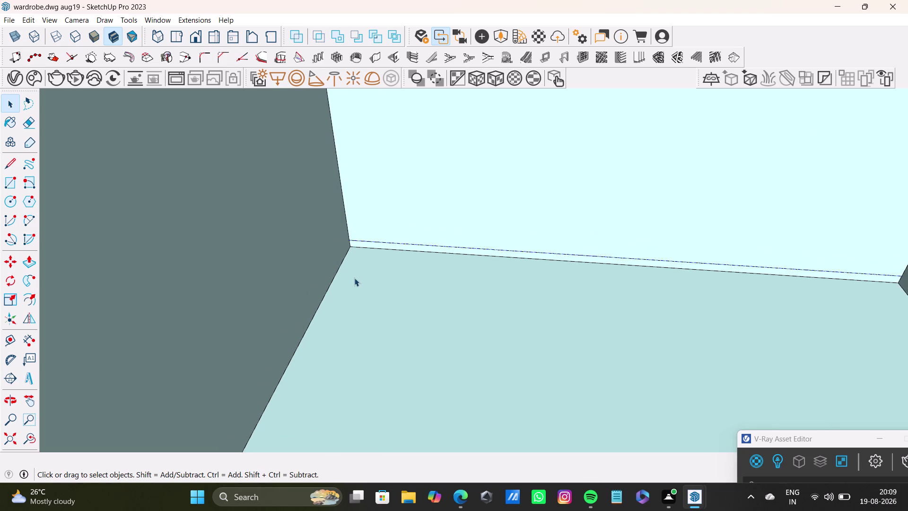
scroll(down, 3)
middle_drag(390, 319, 438, 179)
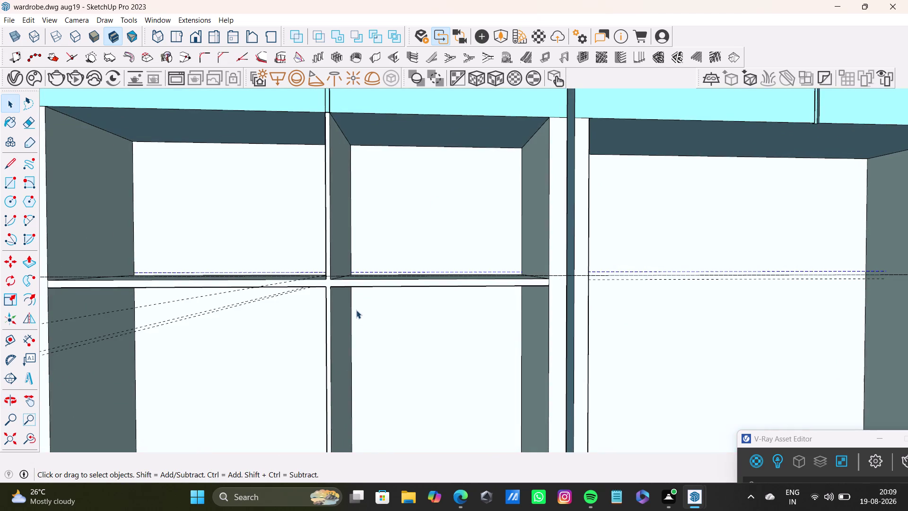
scroll(down, 3)
middle_drag(364, 333, 331, 431)
scroll(down, 3)
middle_drag(356, 353, 349, 389)
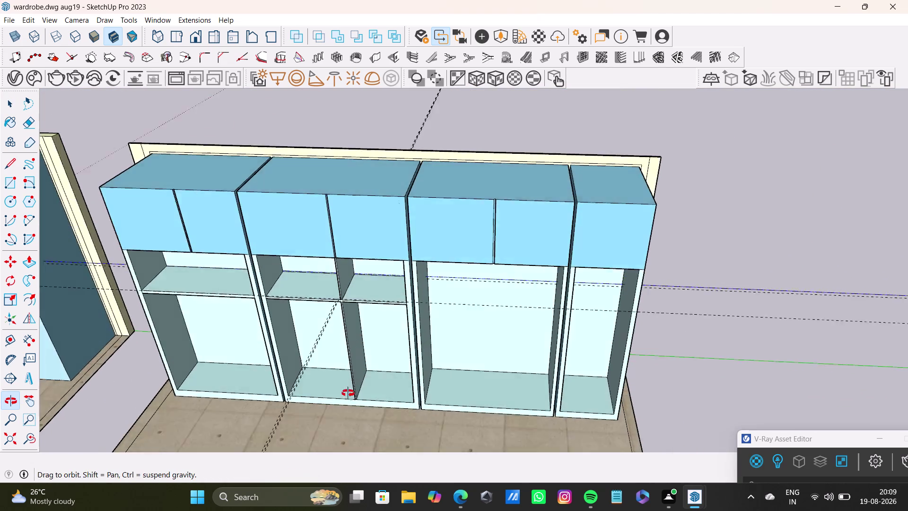
middle_drag(349, 390, 247, 304)
scroll(up, 3)
middle_drag(396, 308, 442, 306)
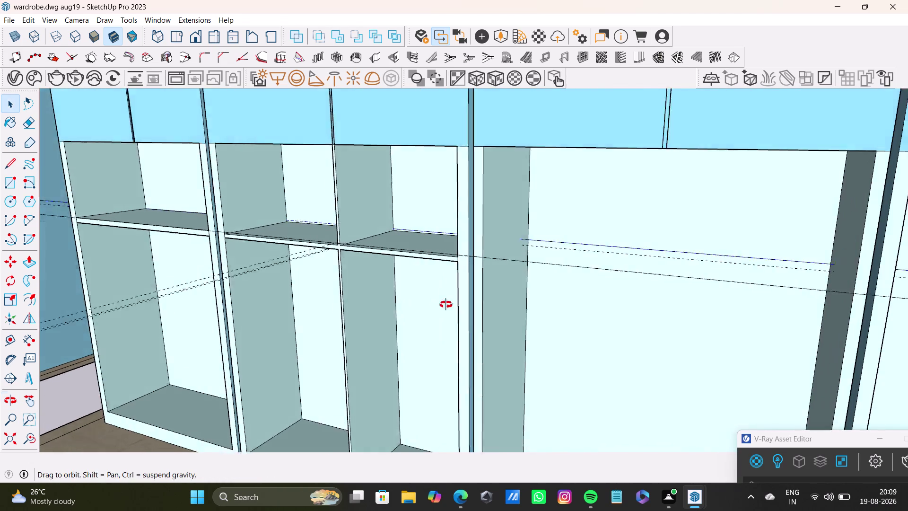
middle_drag(443, 305, 520, 322)
scroll(up, 3)
click(545, 202)
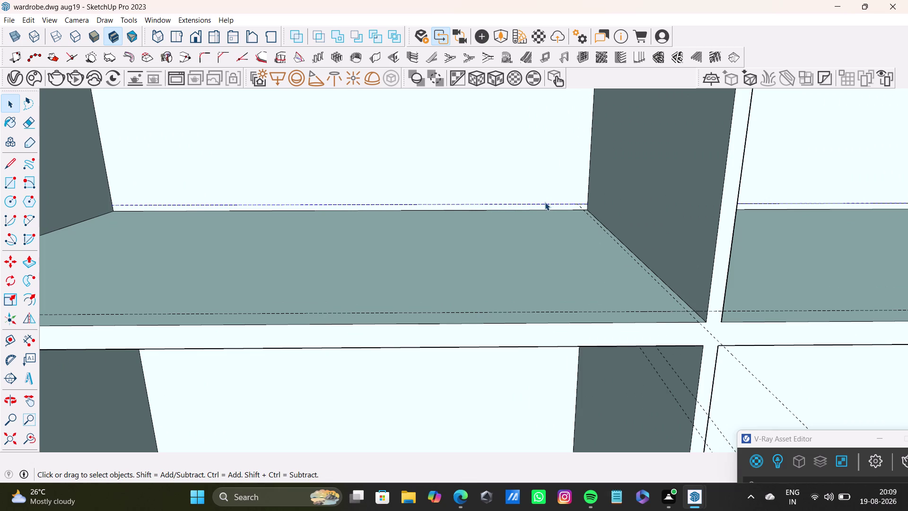
click(547, 205)
scroll(down, 3)
scroll(down, 3)
middle_drag(553, 303, 509, 241)
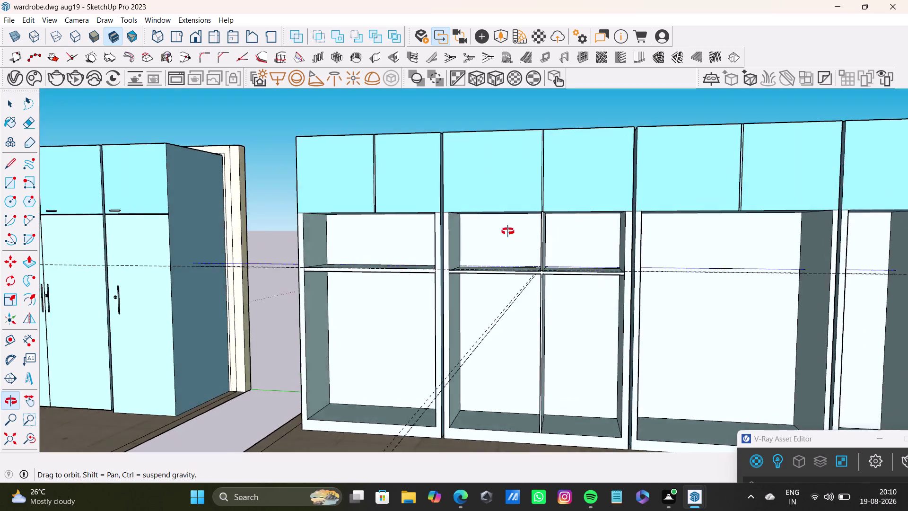
middle_drag(509, 241, 502, 212)
scroll(up, 3)
middle_drag(561, 261, 444, 334)
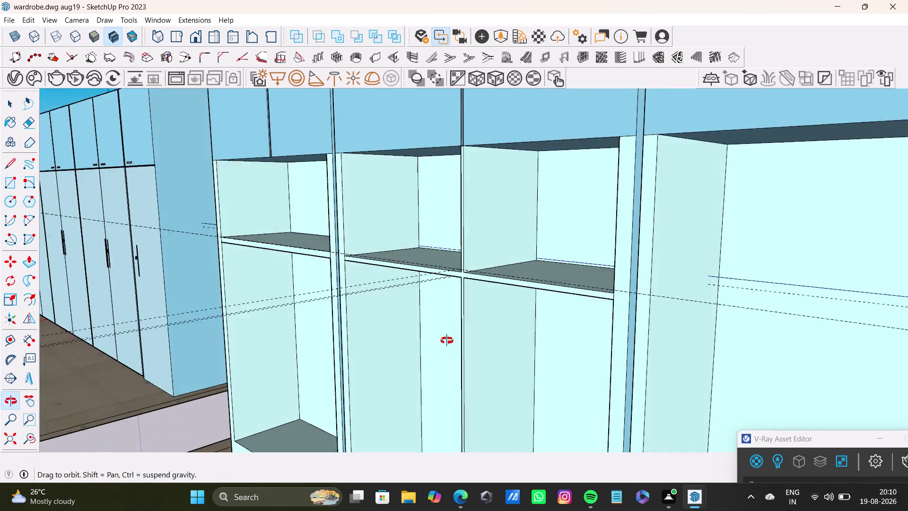
middle_drag(444, 334, 571, 355)
scroll(down, 3)
middle_drag(394, 307, 495, 288)
scroll(up, 3)
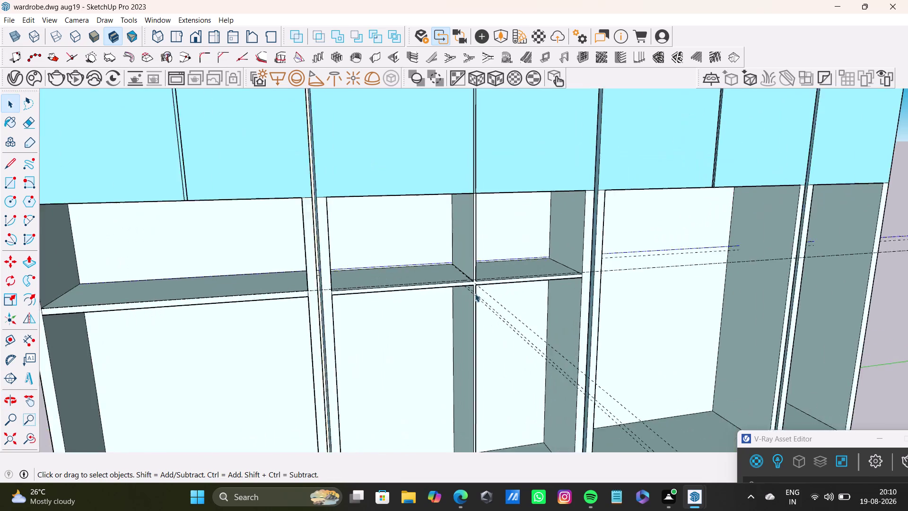
scroll(up, 3)
middle_drag(475, 275, 436, 252)
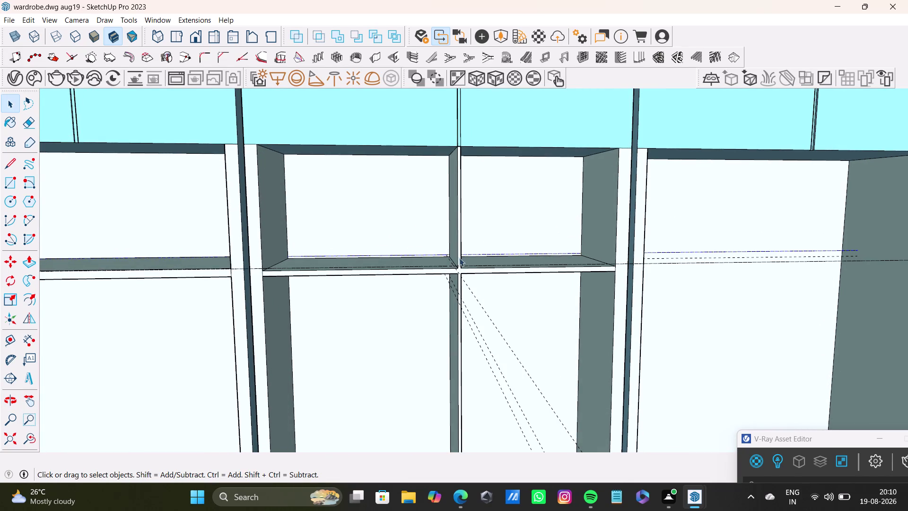
middle_drag(466, 265, 490, 284)
scroll(up, 3)
middle_drag(461, 246, 525, 319)
click(457, 216)
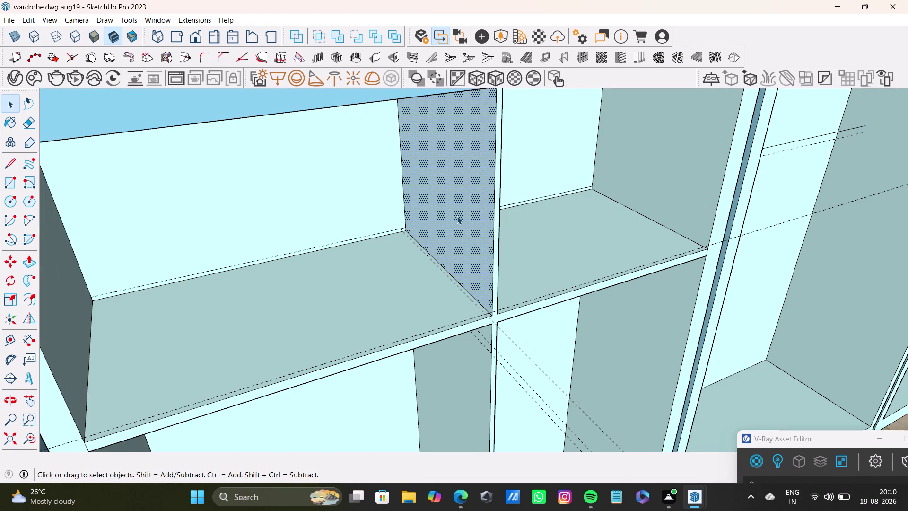
scroll(down, 3)
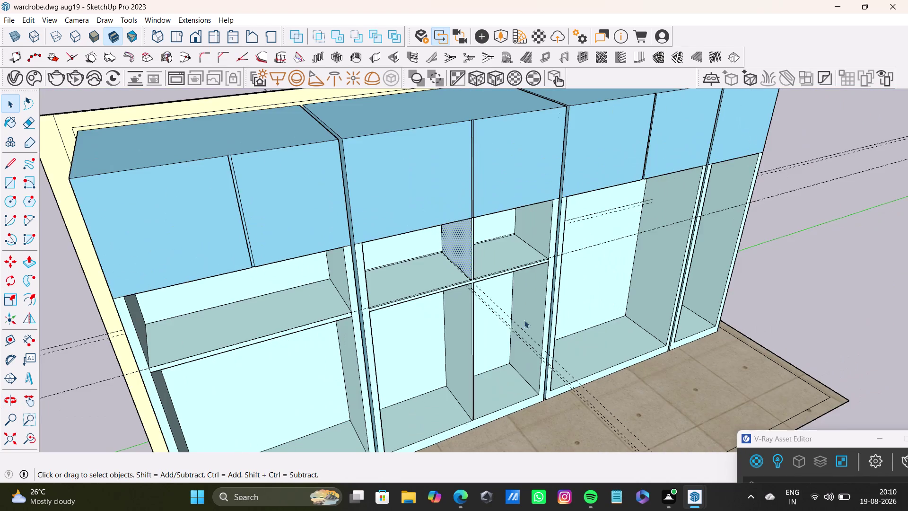
middle_drag(532, 321, 473, 234)
scroll(up, 3)
middle_drag(493, 271, 456, 259)
scroll(down, 3)
middle_drag(481, 278, 439, 347)
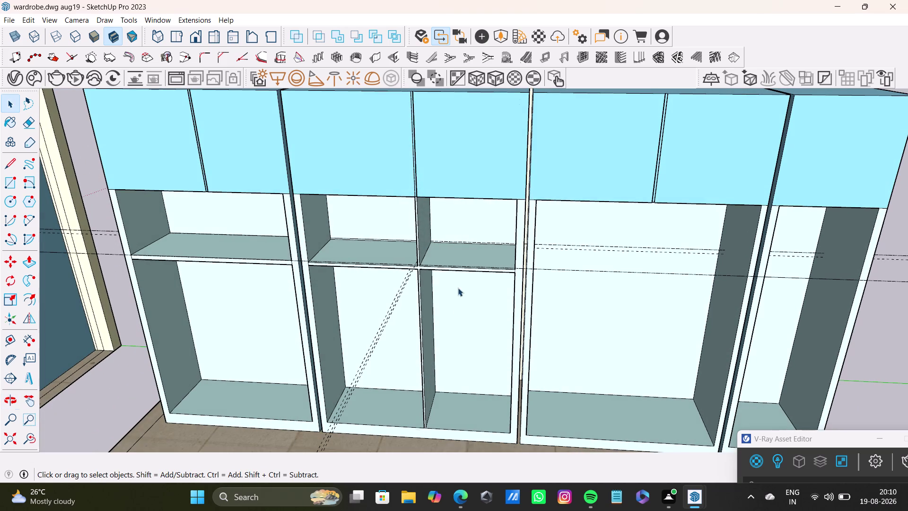
middle_drag(495, 312, 512, 213)
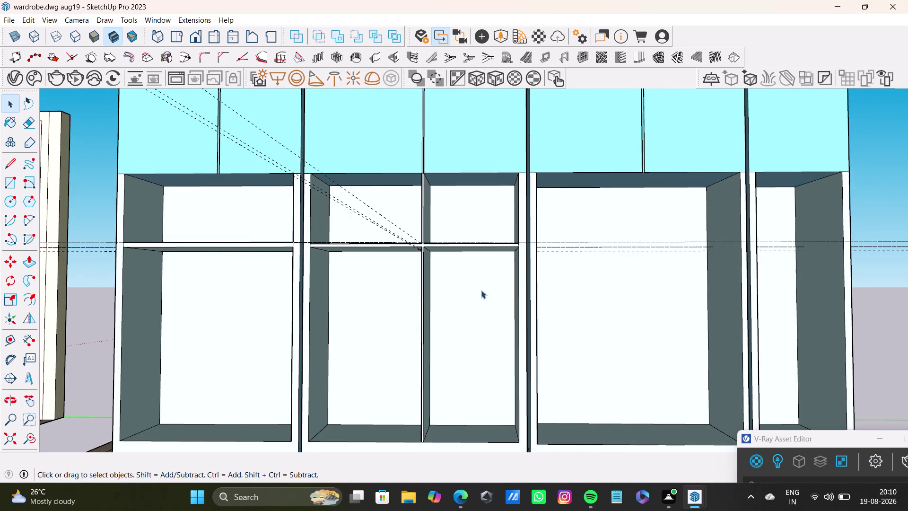
middle_drag(485, 285, 500, 381)
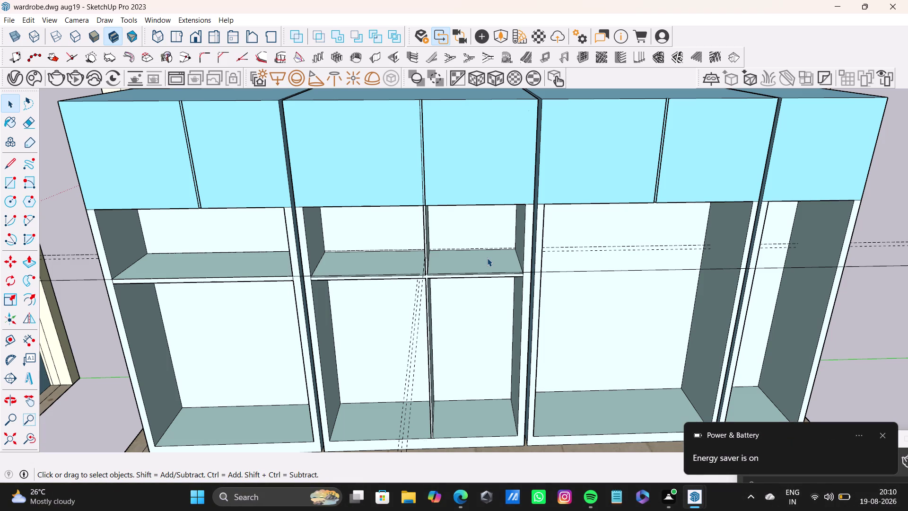
click(883, 436)
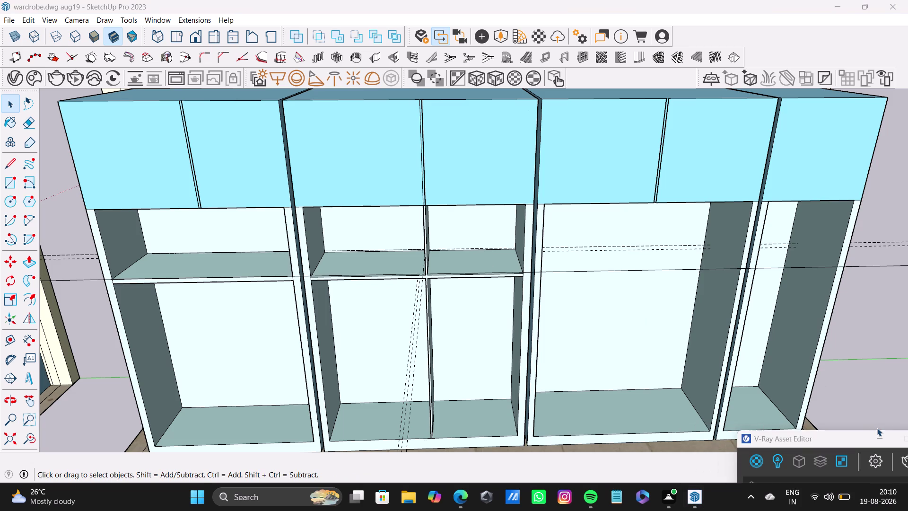